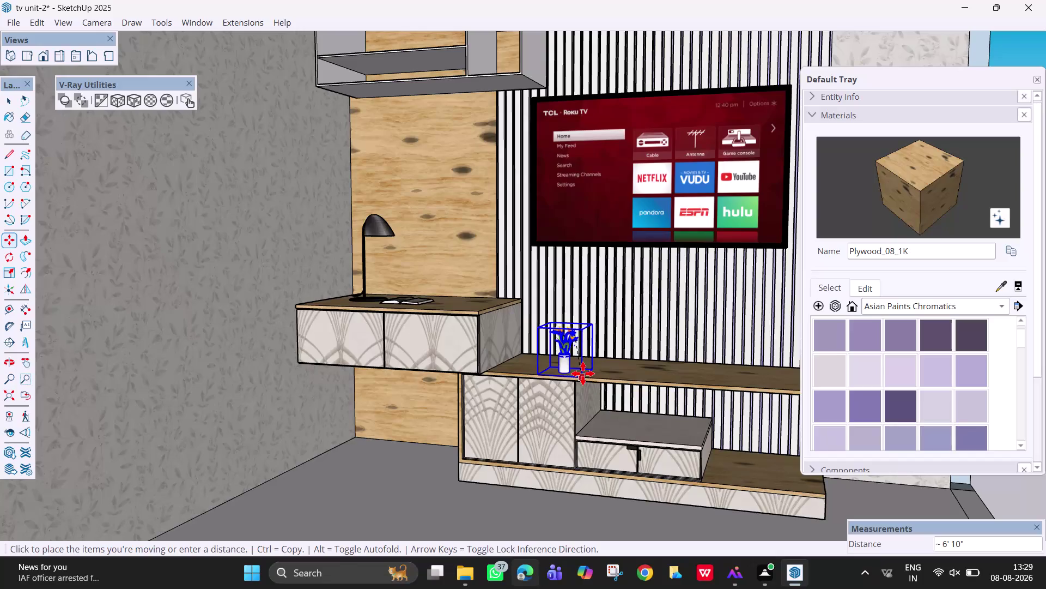
Set the flower vase down on the TV unit shelf.
click(583, 374)
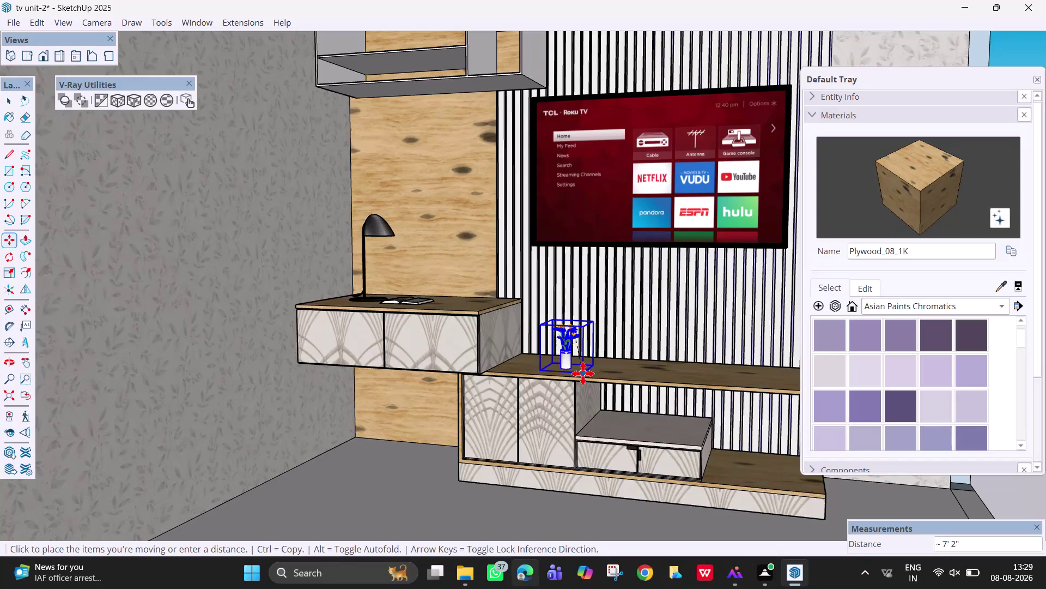
scroll(up, 3)
key(Escape)
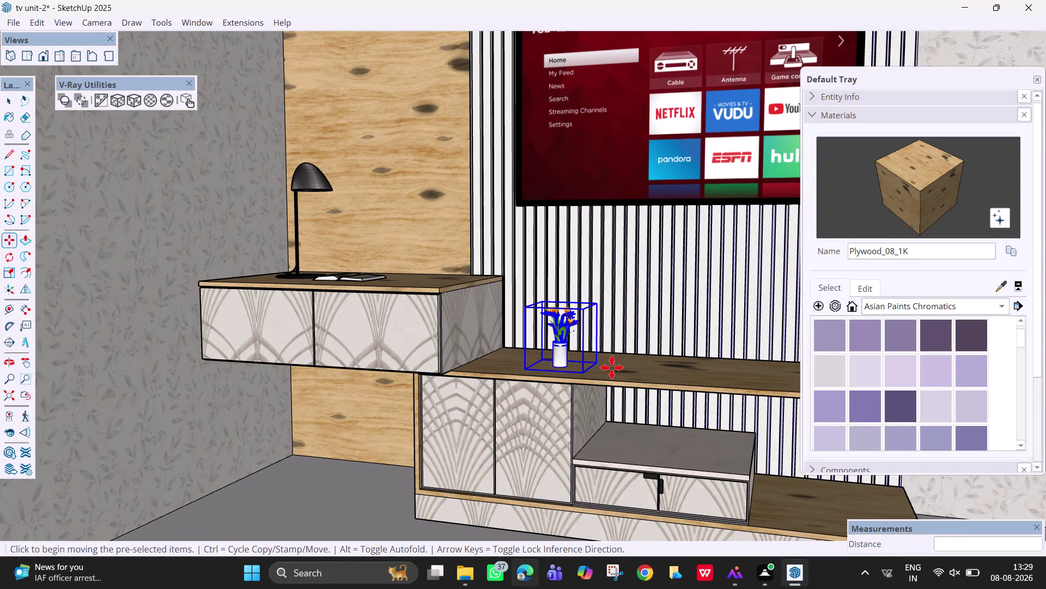
key(space)
Scale the vase up uniformly by a factor of 1.67 from a corner grip.
click(563, 347)
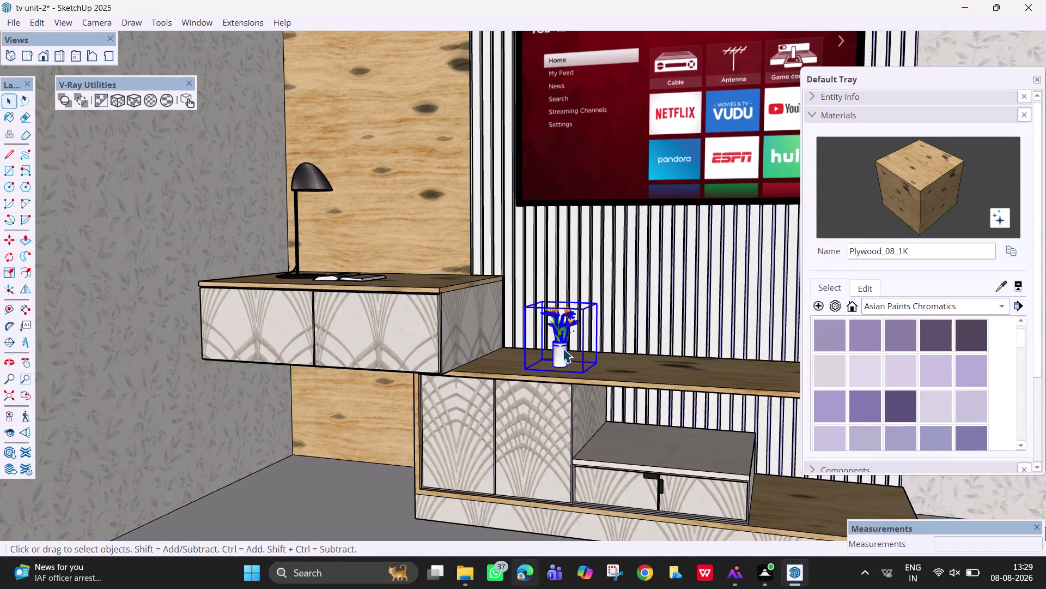
key(s)
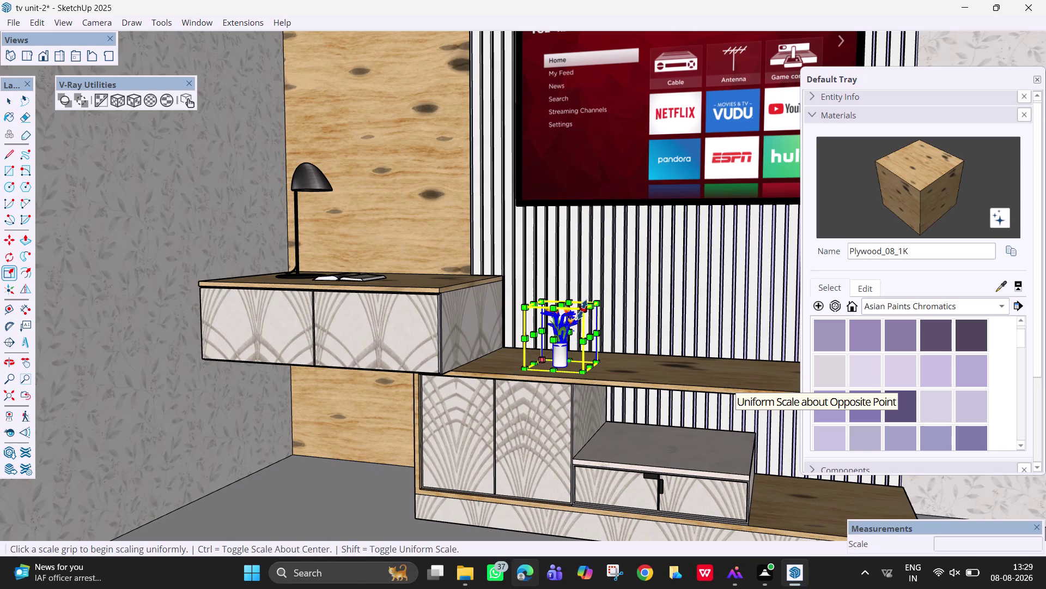
click(583, 310)
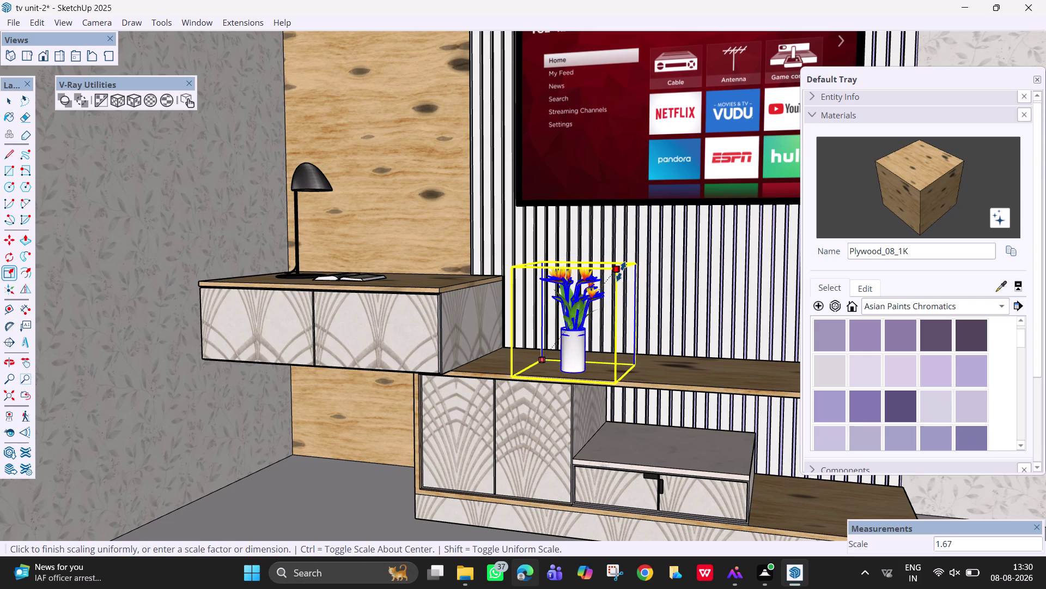
click(621, 272)
key(Escape)
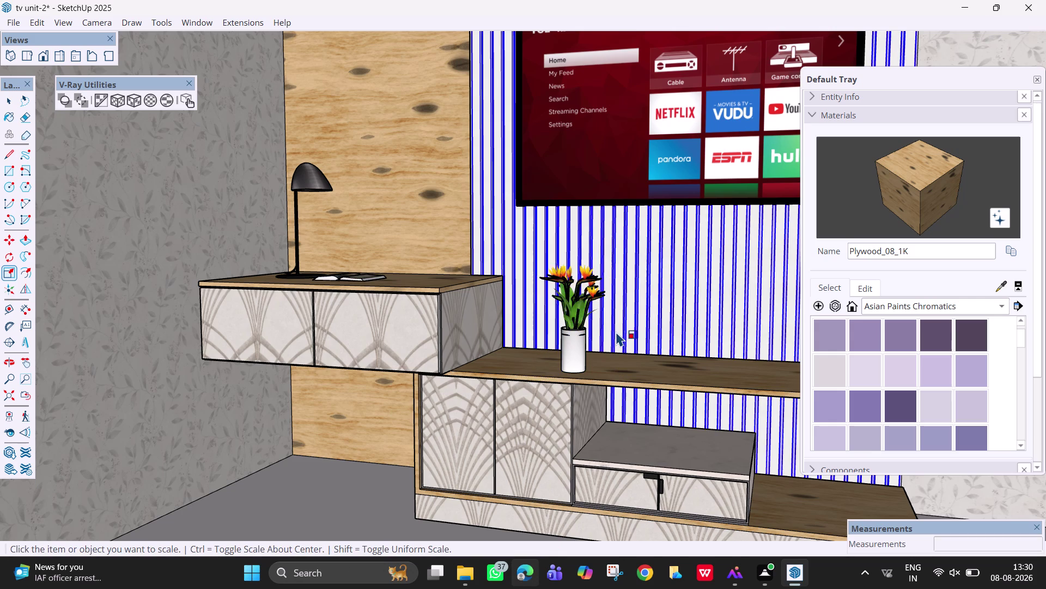
key(space)
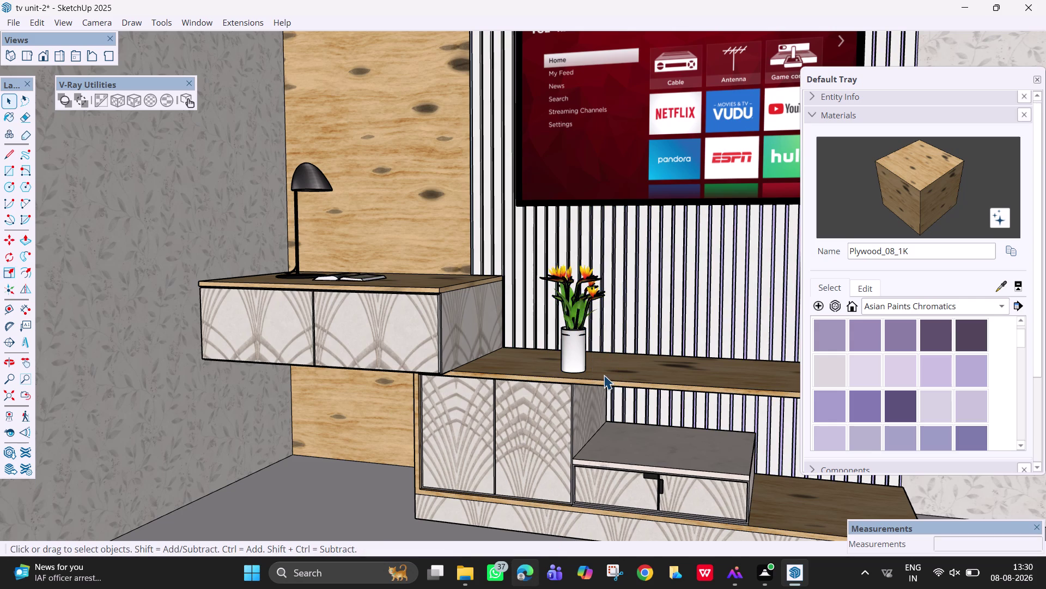
scroll(down, 3)
scroll(down, 3)
middle_drag(606, 357, 658, 352)
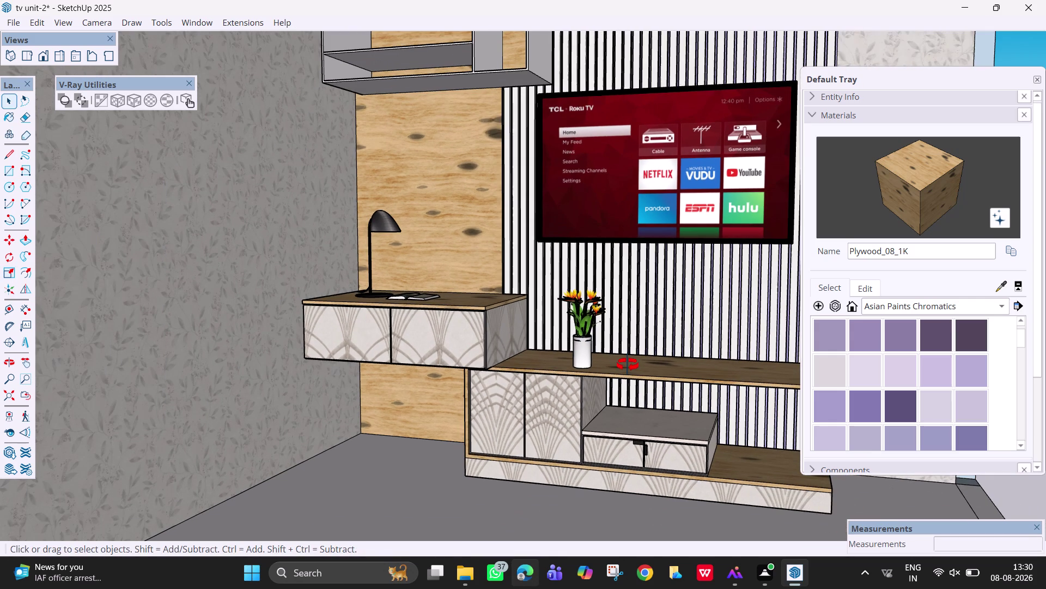
Move the vase about 8 inches along the shelf toward the side cabinet.
middle_drag(658, 352, 671, 353)
scroll(up, 3)
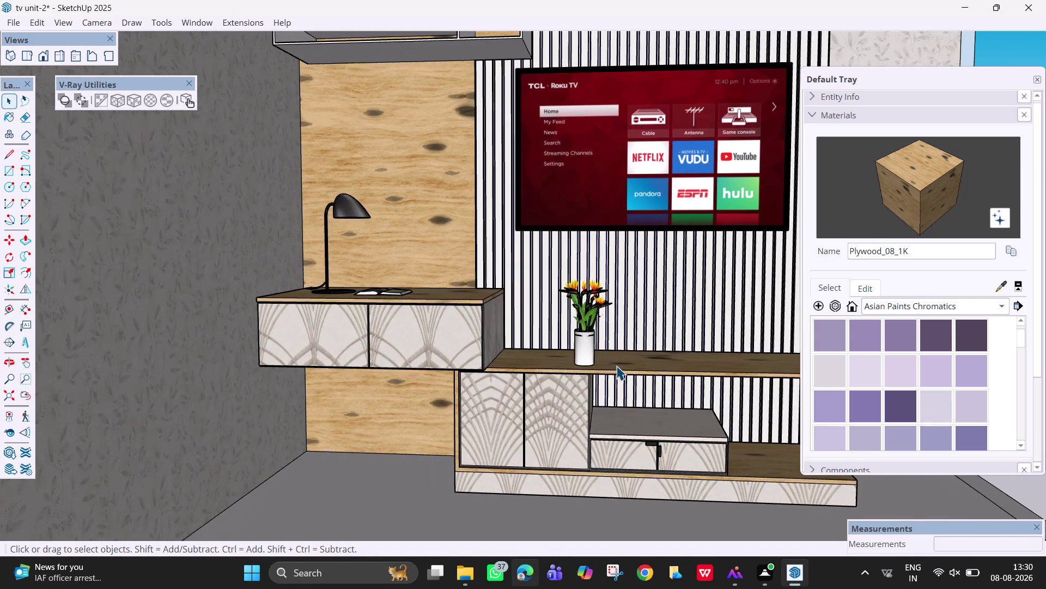
click(586, 341)
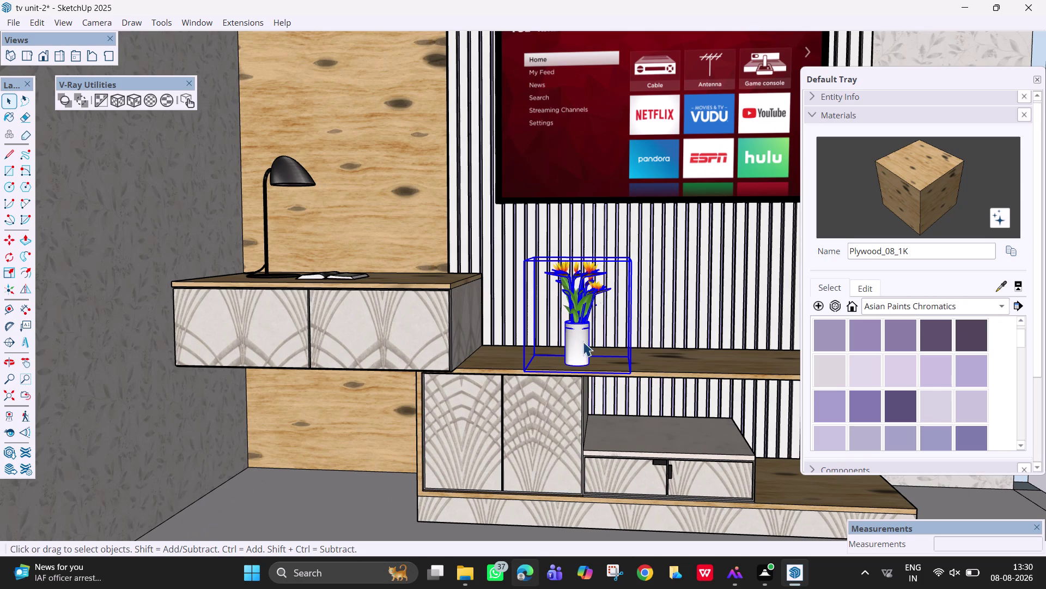
key(m)
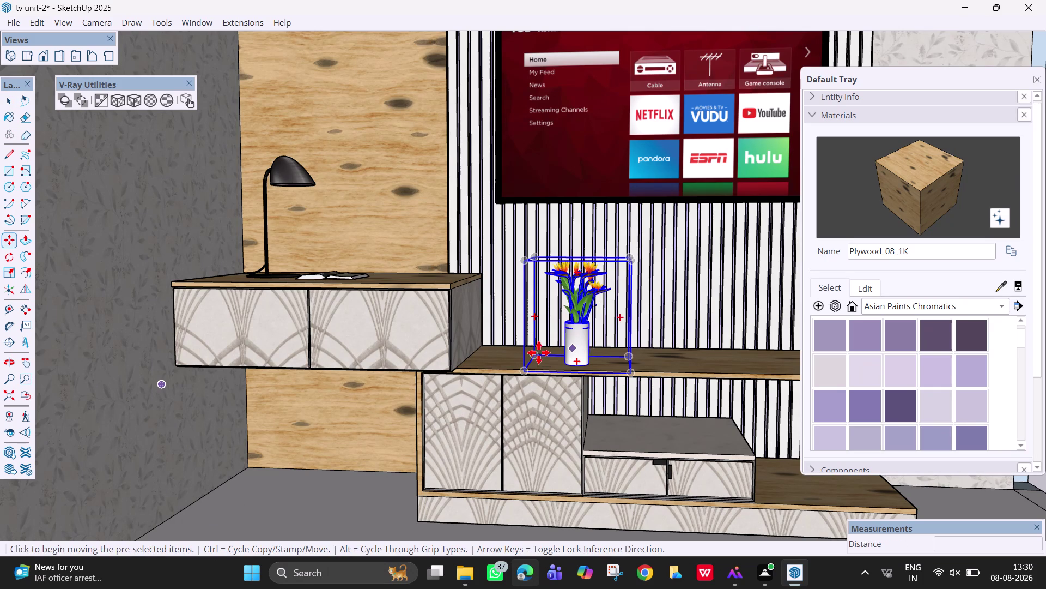
click(539, 352)
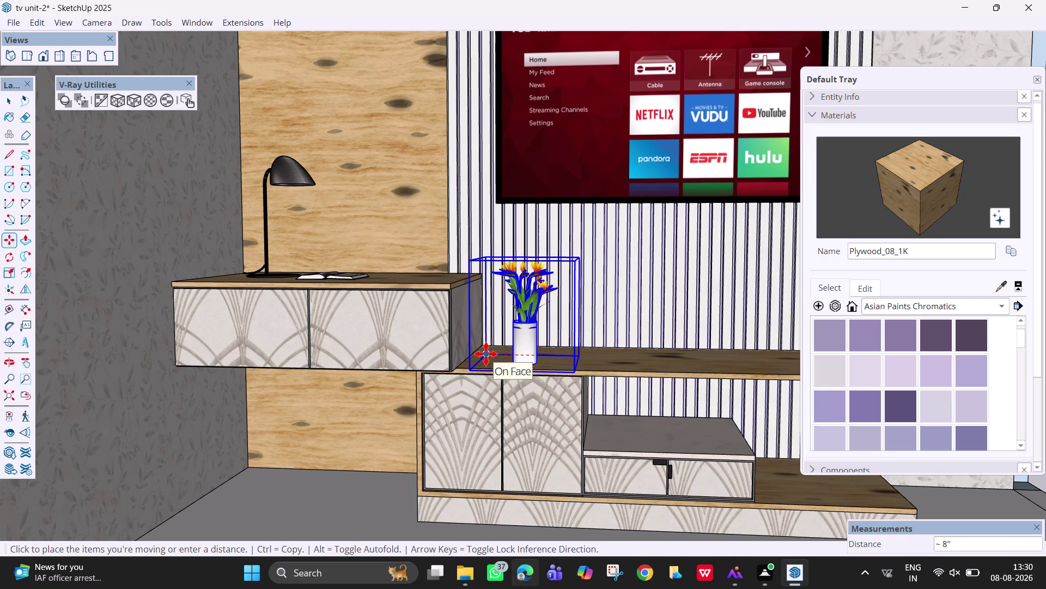
click(487, 350)
key(Escape)
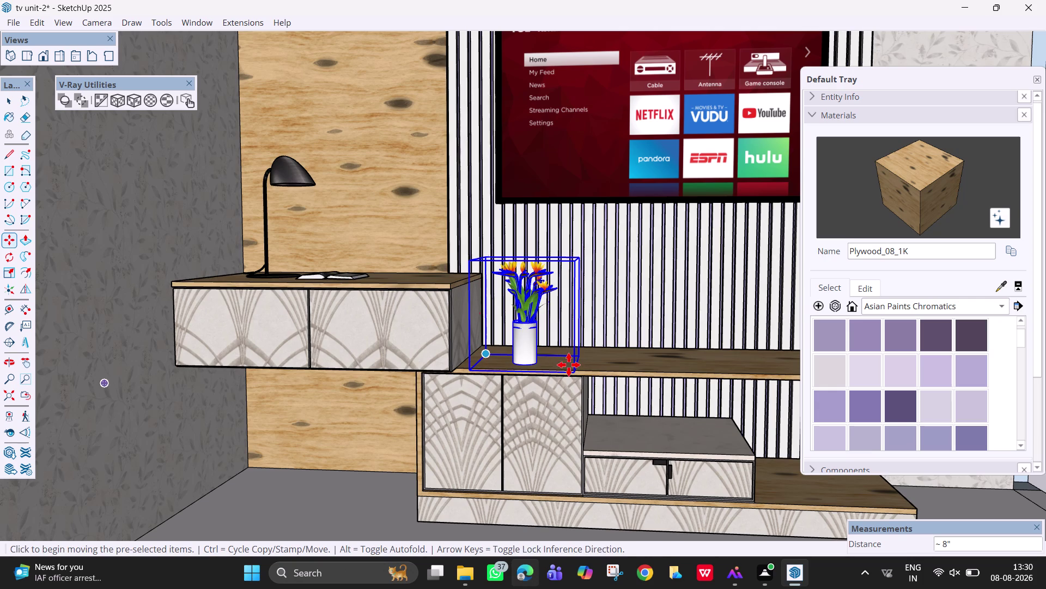
key(space)
Orbit around the TV unit to review the vase's new position.
scroll(down, 3)
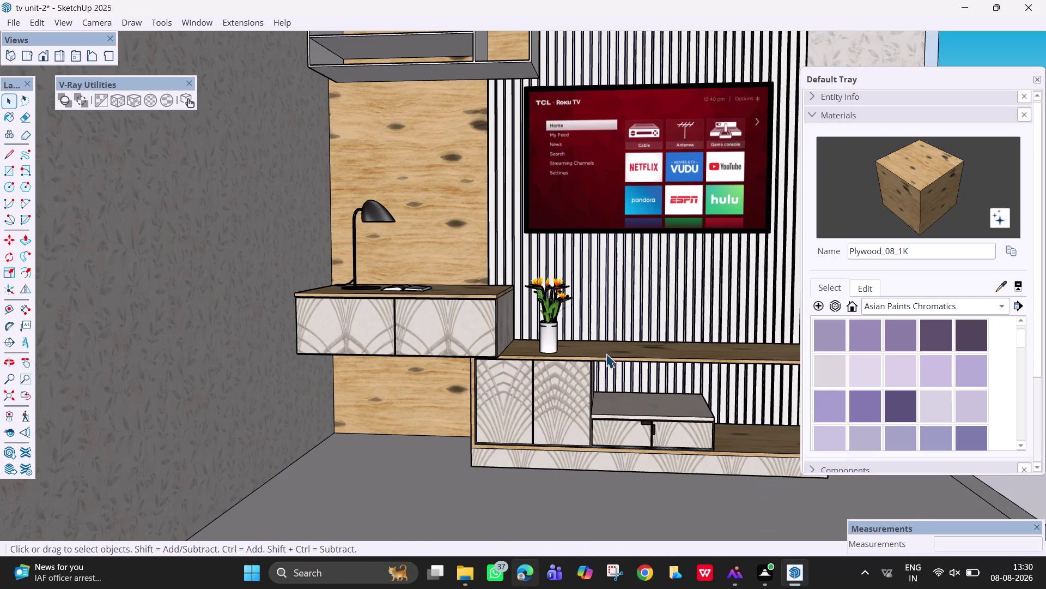
middle_drag(603, 353, 566, 326)
scroll(down, 3)
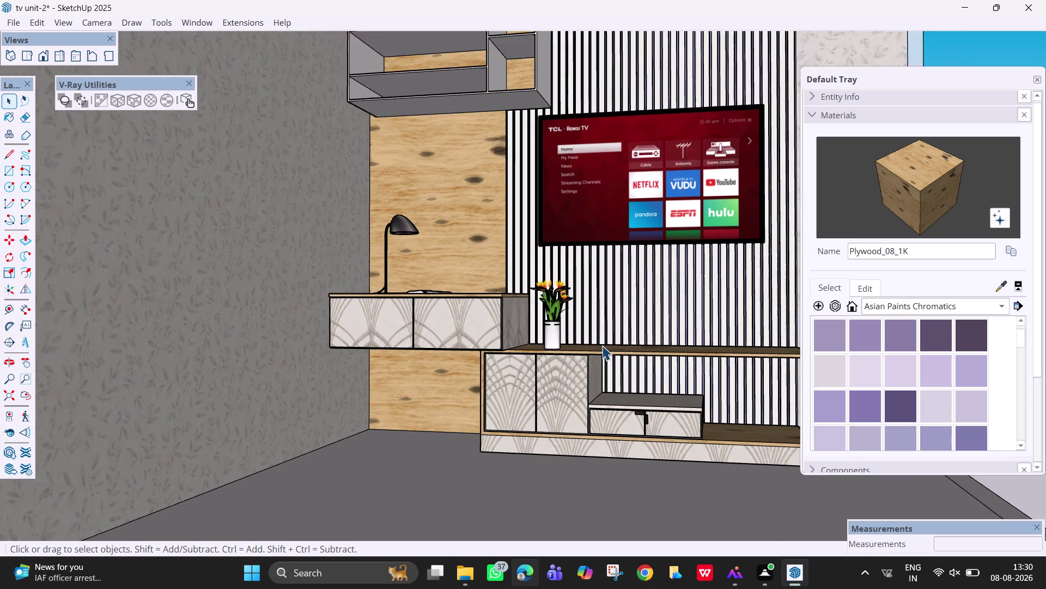
click(1035, 79)
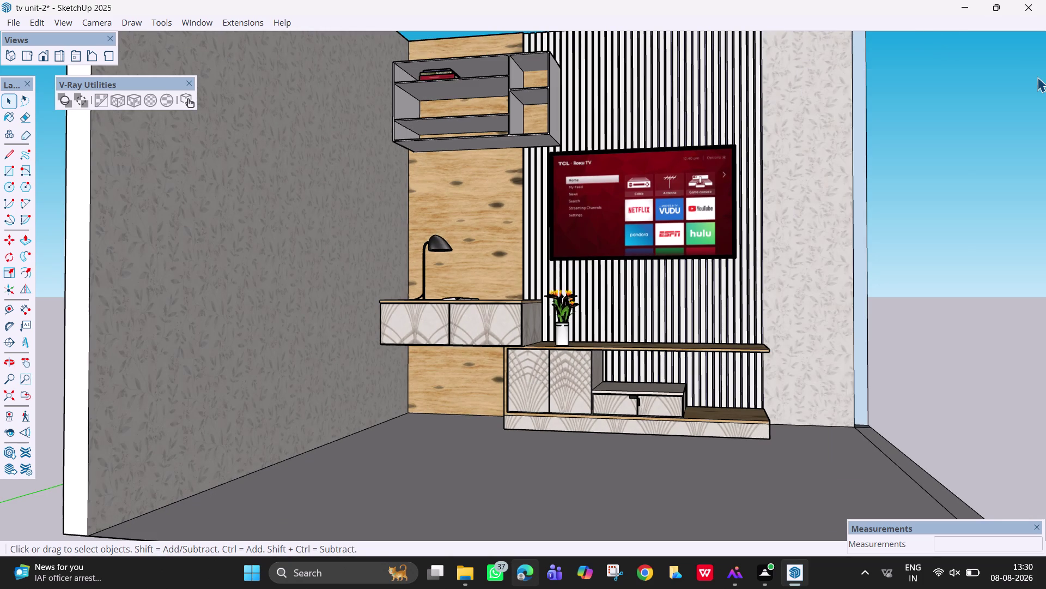
scroll(up, 3)
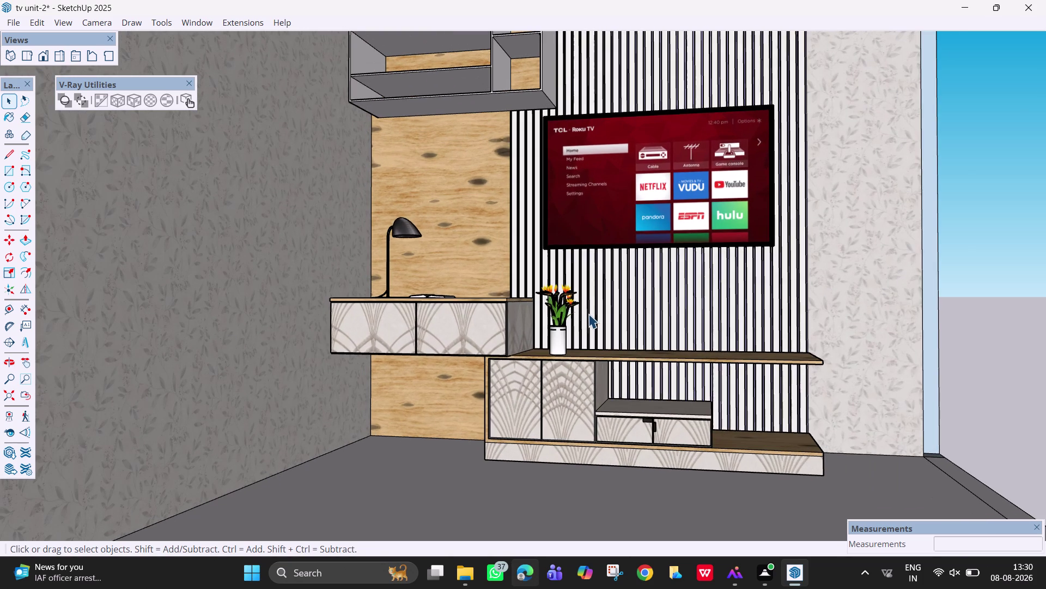
scroll(down, 3)
middle_drag(589, 313, 621, 332)
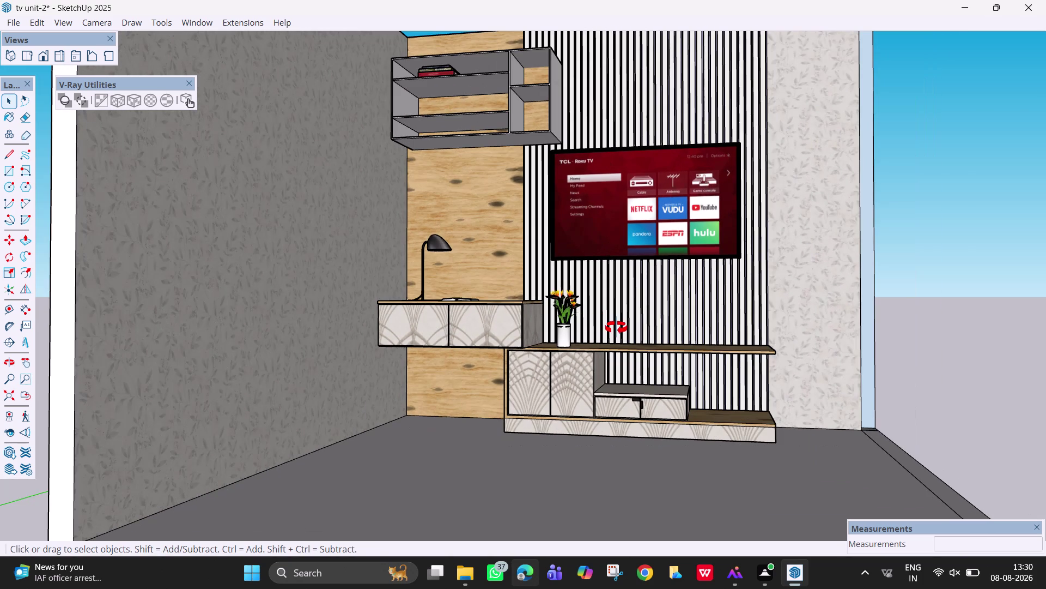
middle_drag(621, 331, 615, 367)
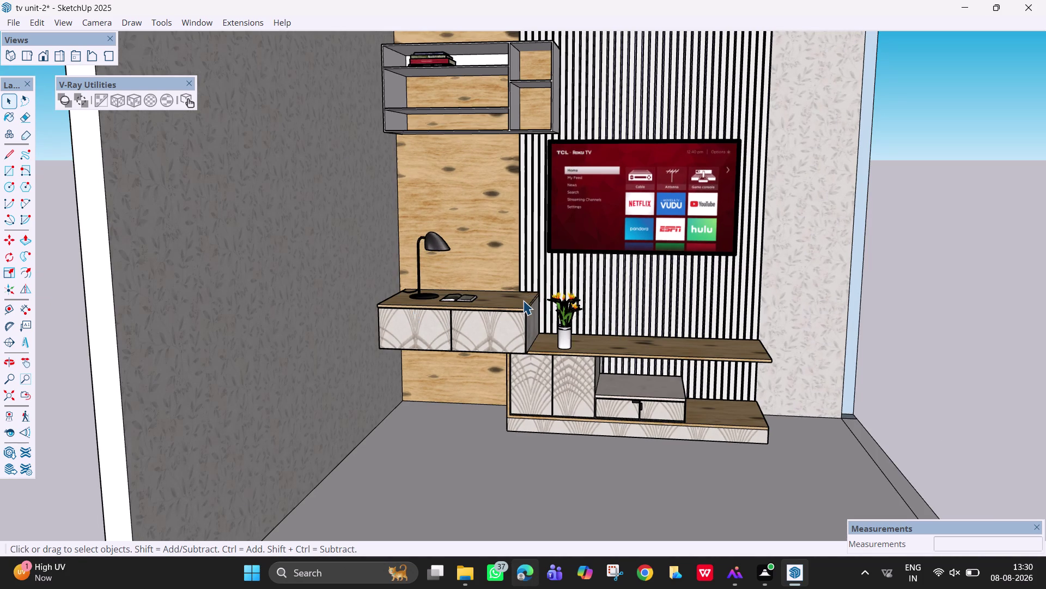
scroll(up, 3)
Scale up the open book on the side cabinet uniformly, about 1.47 times.
click(443, 293)
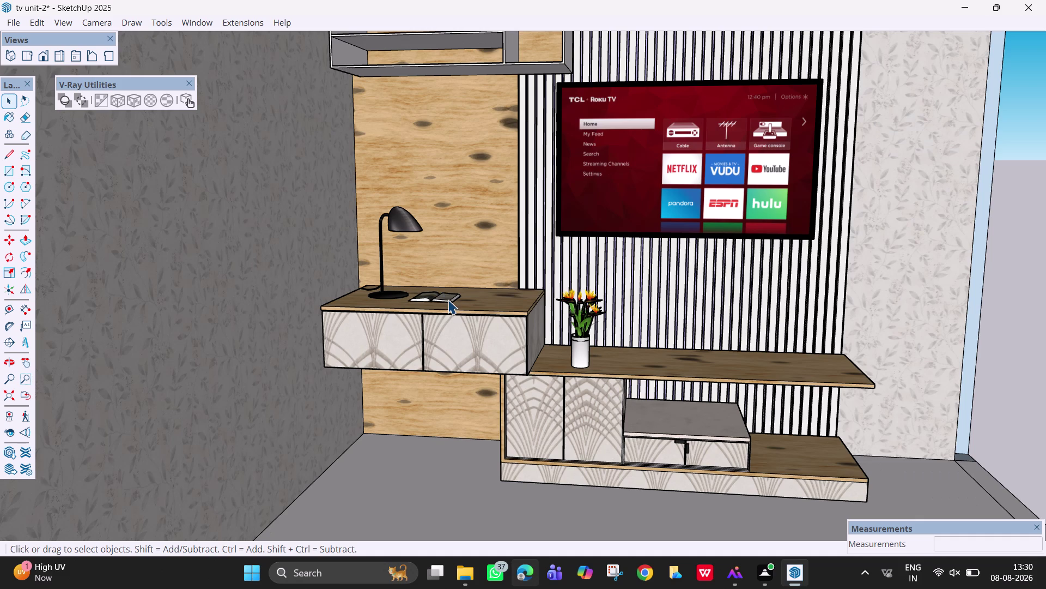
click(448, 298)
key(s)
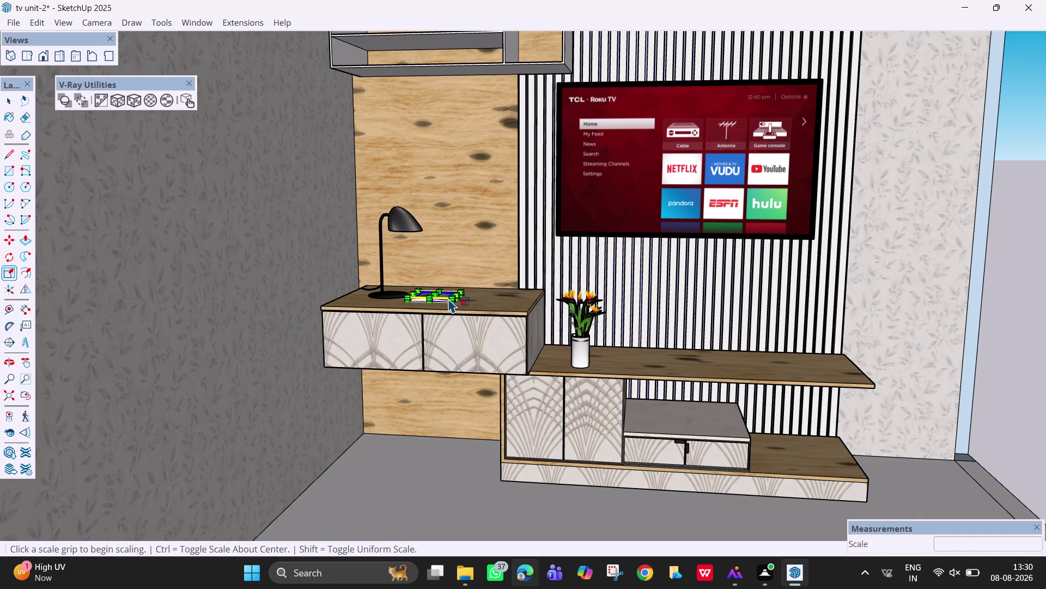
scroll(up, 3)
scroll(up, 3)
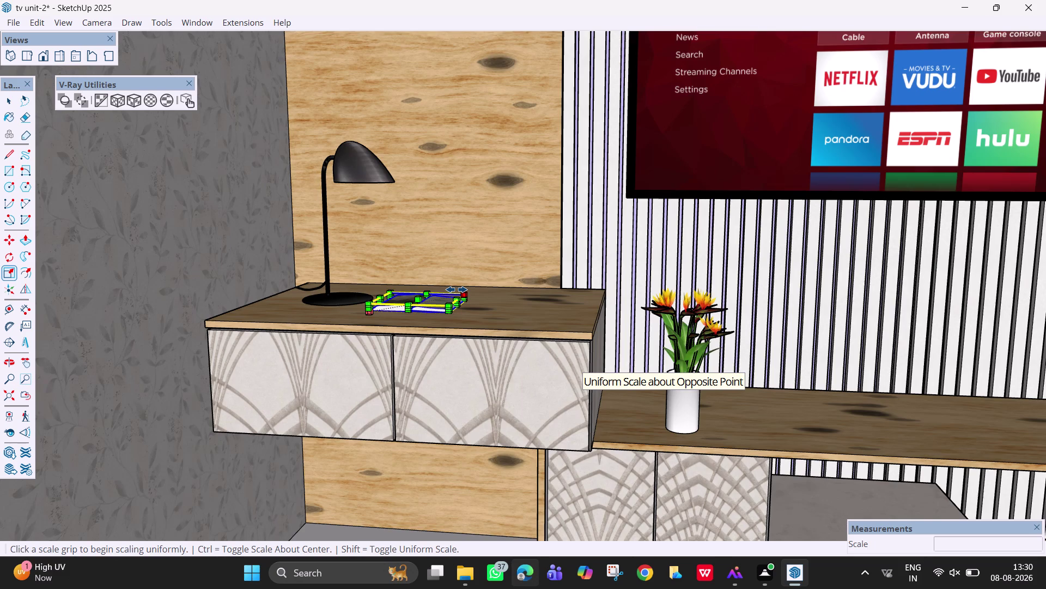
click(466, 296)
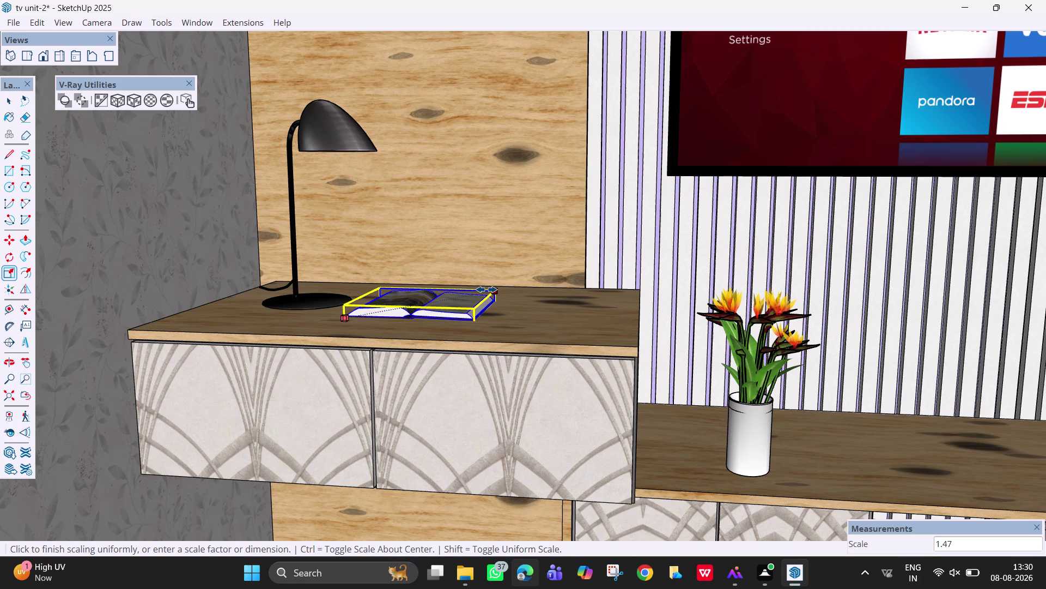
click(489, 290)
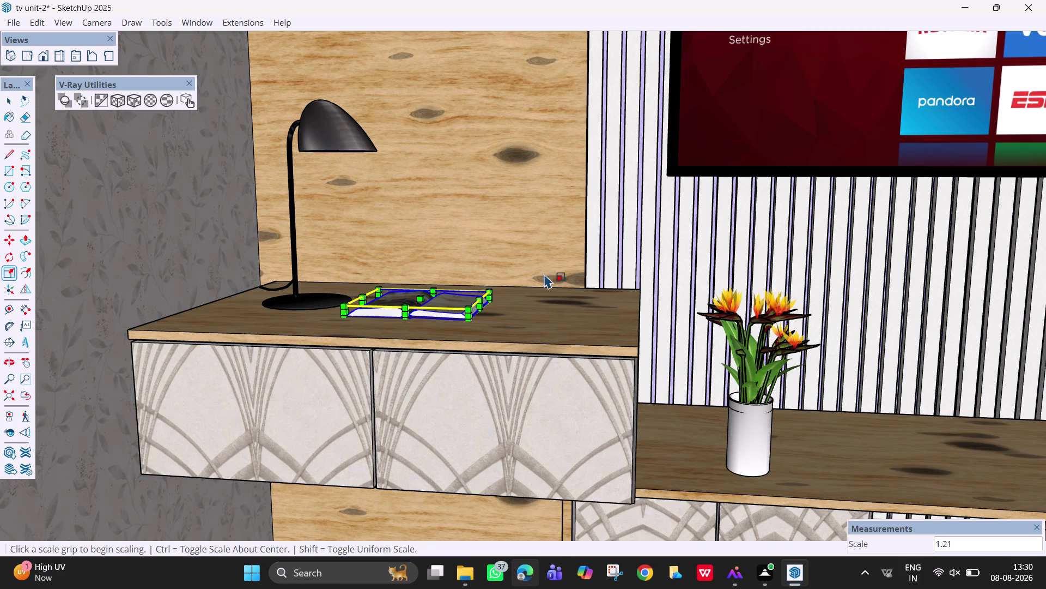
key(space)
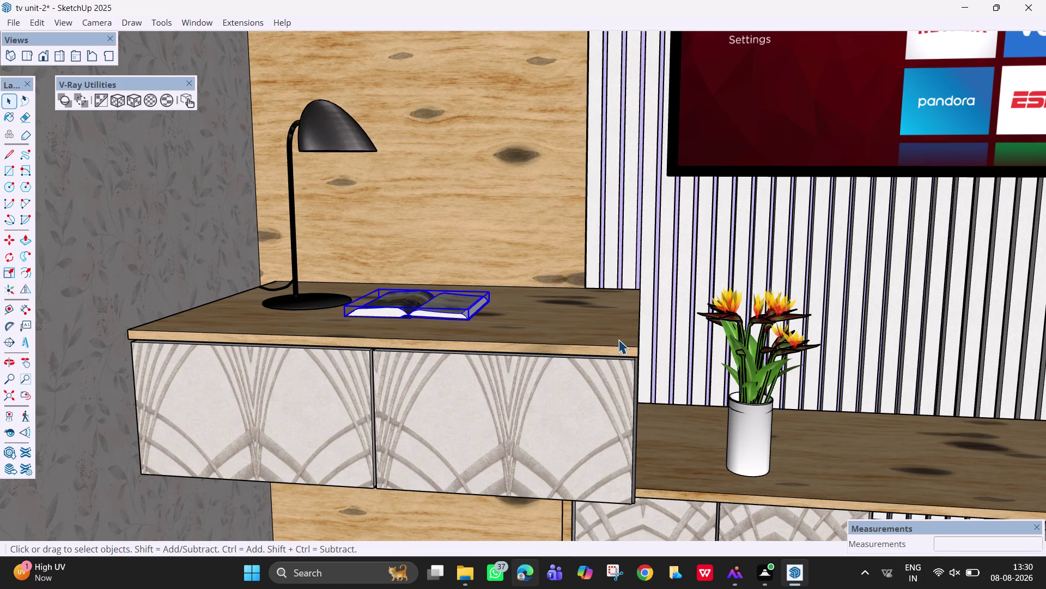
key(Escape)
click(604, 329)
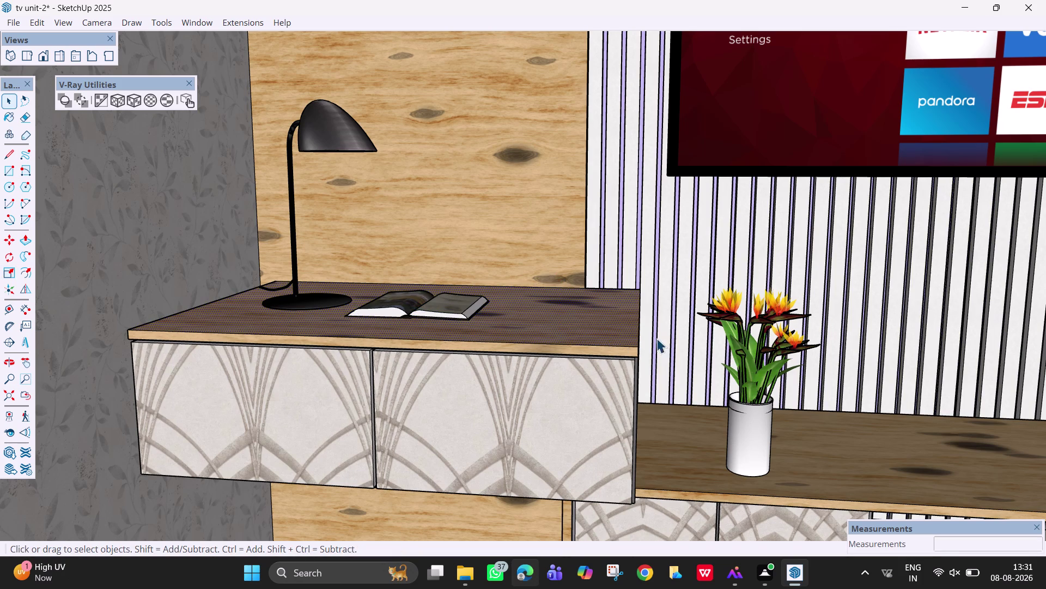
Pan across the TV unit and open the Extensions menu.
scroll(down, 3)
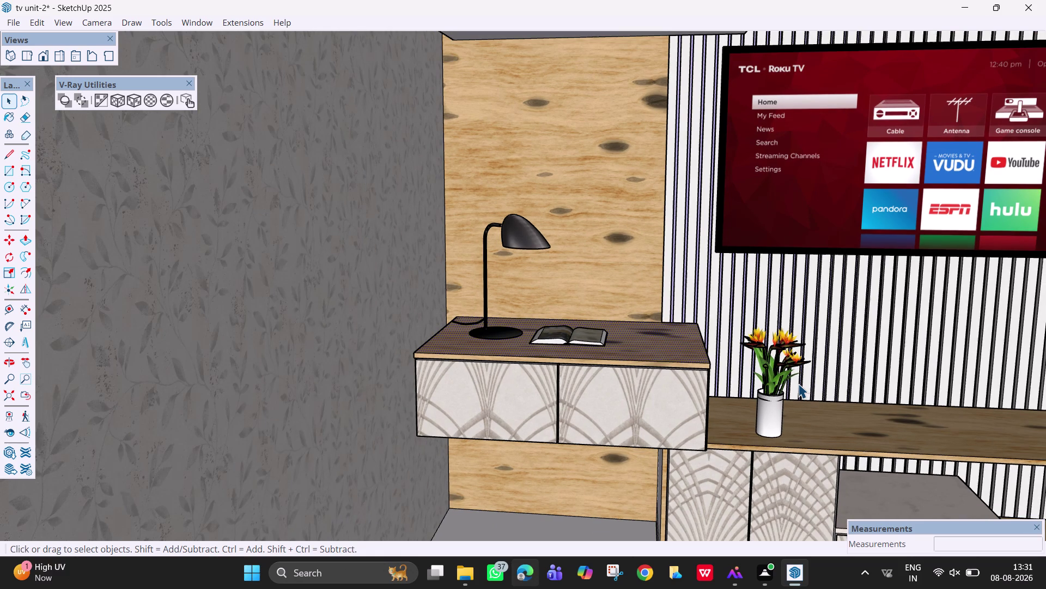
key(h)
drag(881, 377, 647, 291)
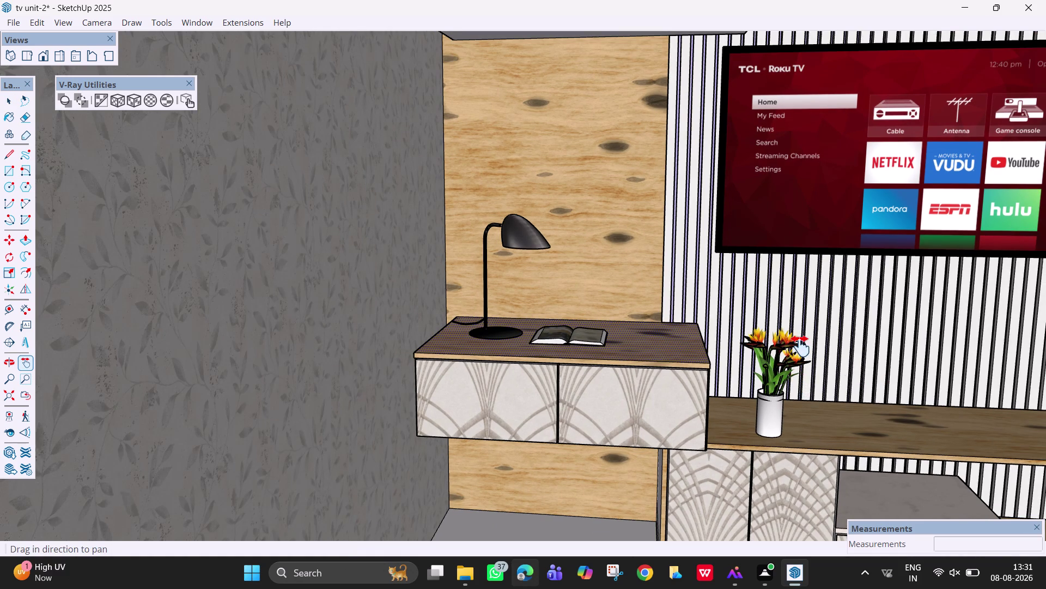
drag(647, 291, 568, 280)
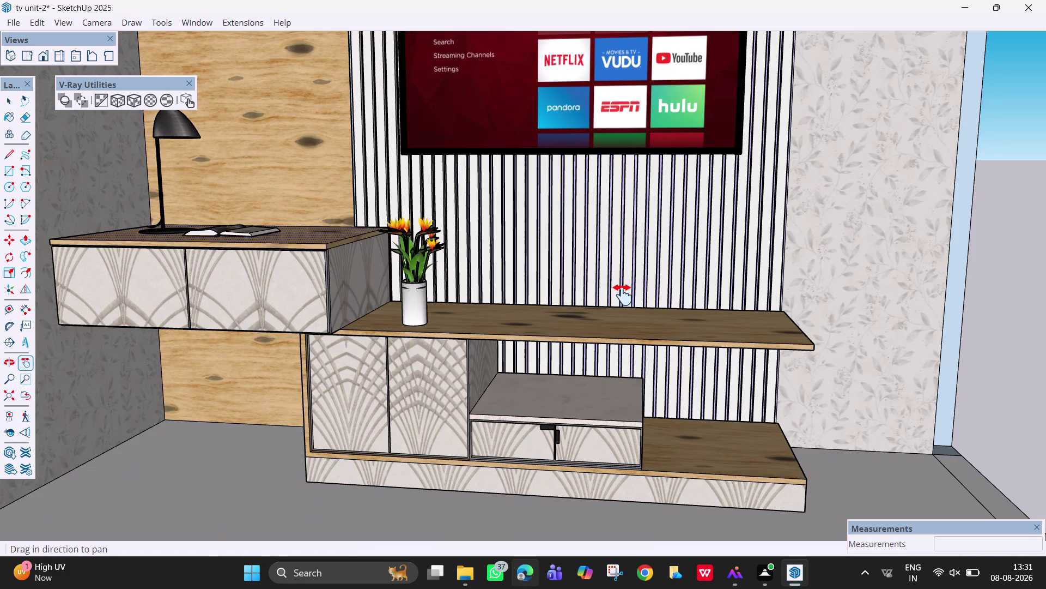
key(space)
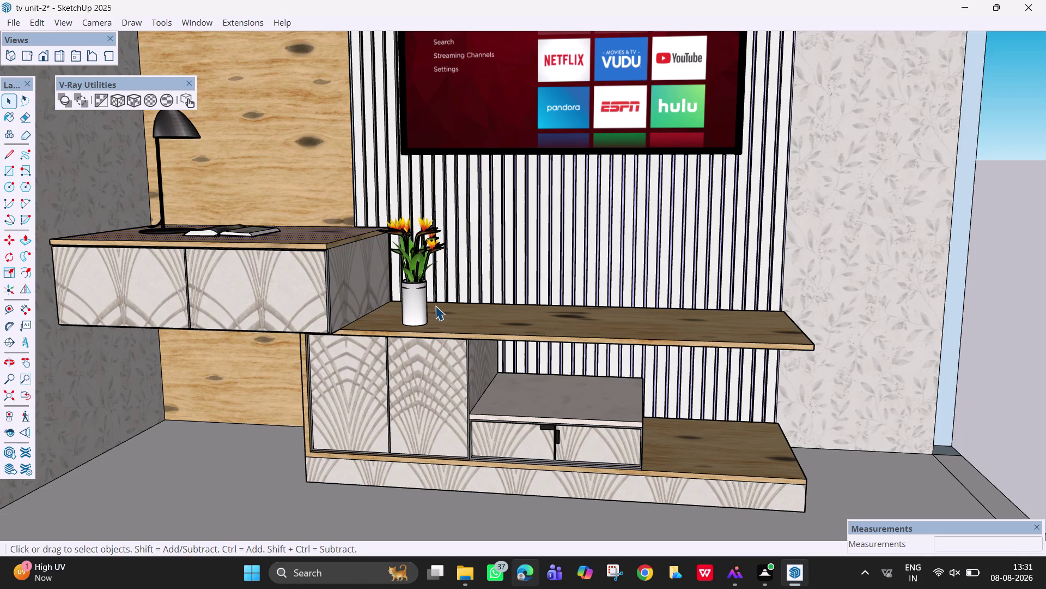
click(251, 22)
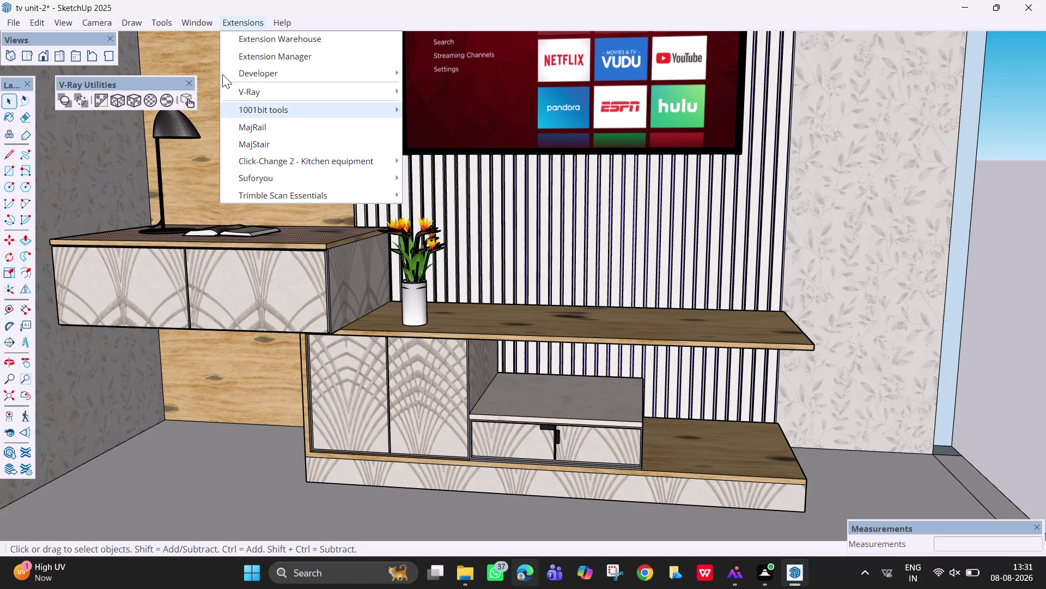
Close the Extensions menu and open 3D Warehouse from the Window menu.
click(206, 22)
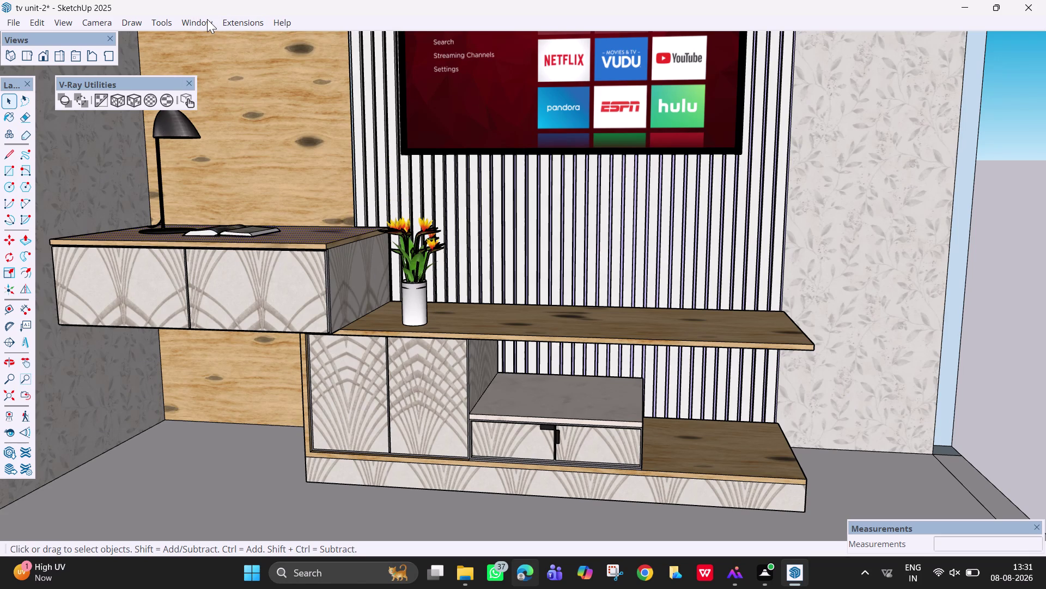
click(207, 19)
click(232, 130)
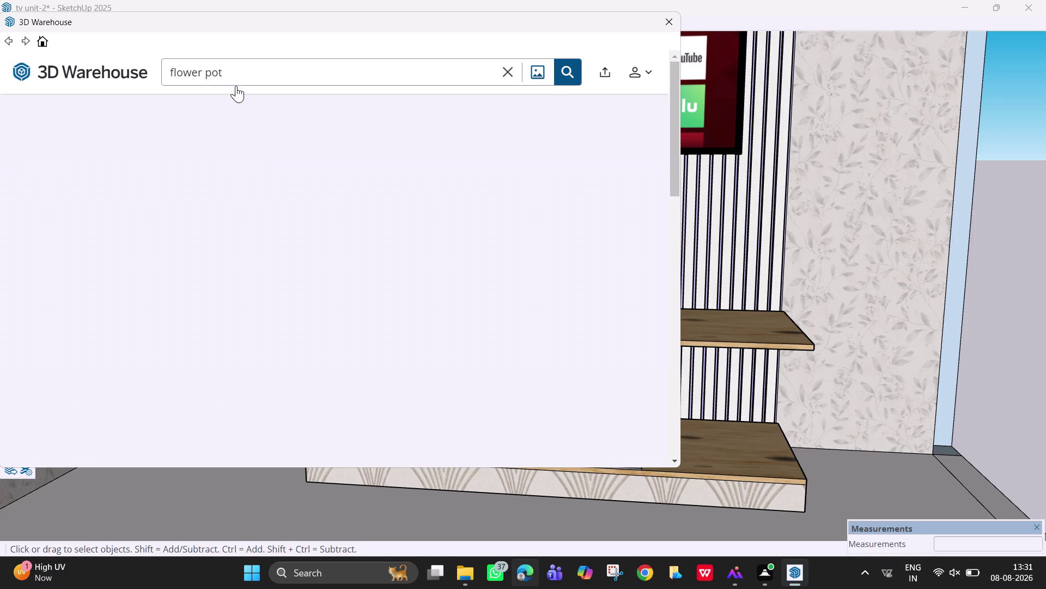
Clear the 'flower pot' search term and enter 'dish'.
click(513, 73)
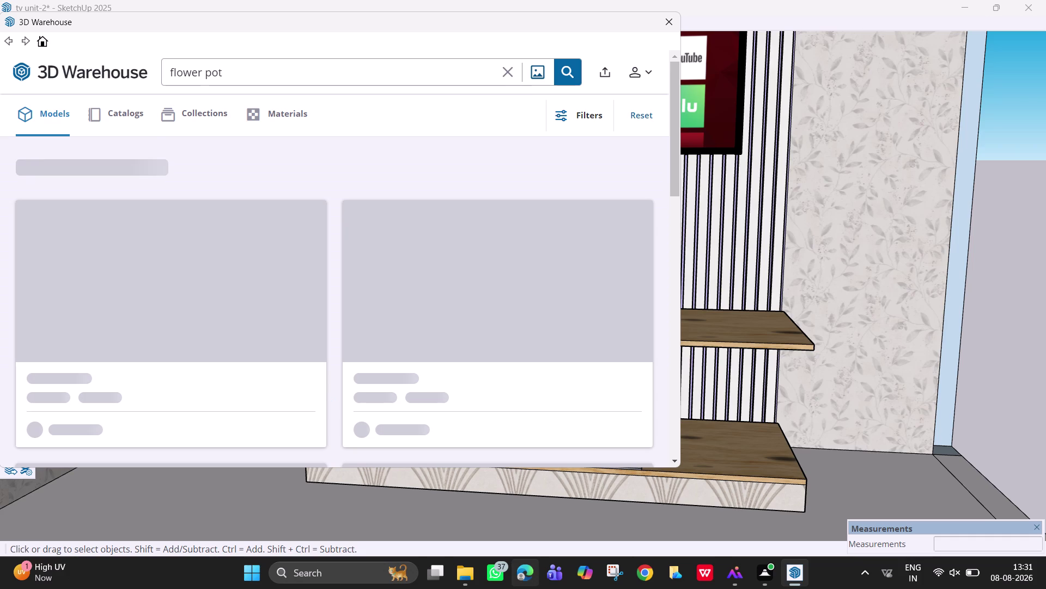
click(442, 73)
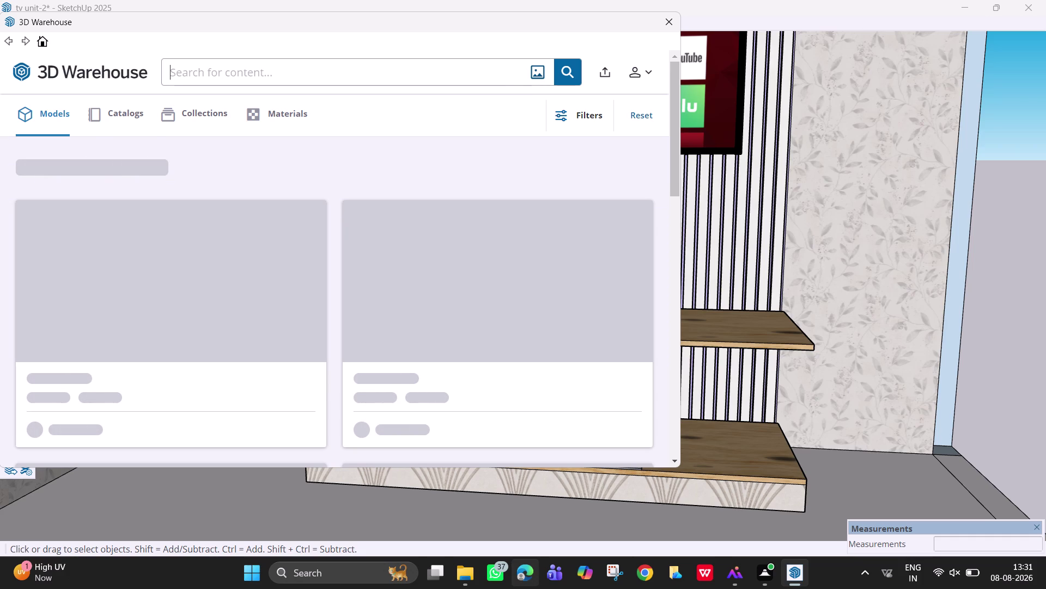
text(dish)
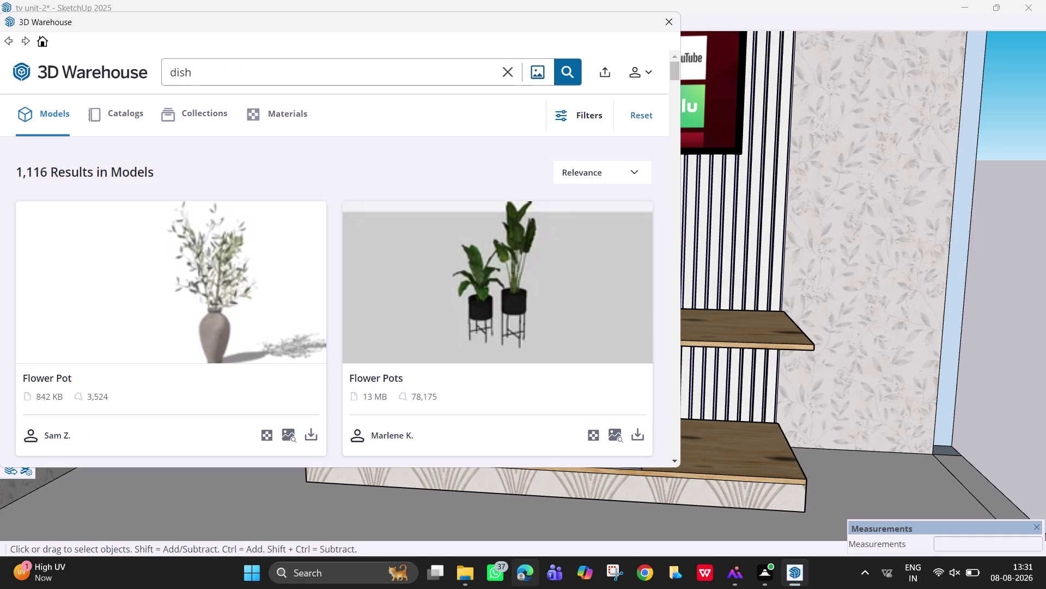
Change the search to 'tv dish box' and run it.
key(BackSpace)
key(BackSpace)
key(BackSpace)
key(BackSpace)
key(BackSpace)
text(tv)
key(space)
text(dish)
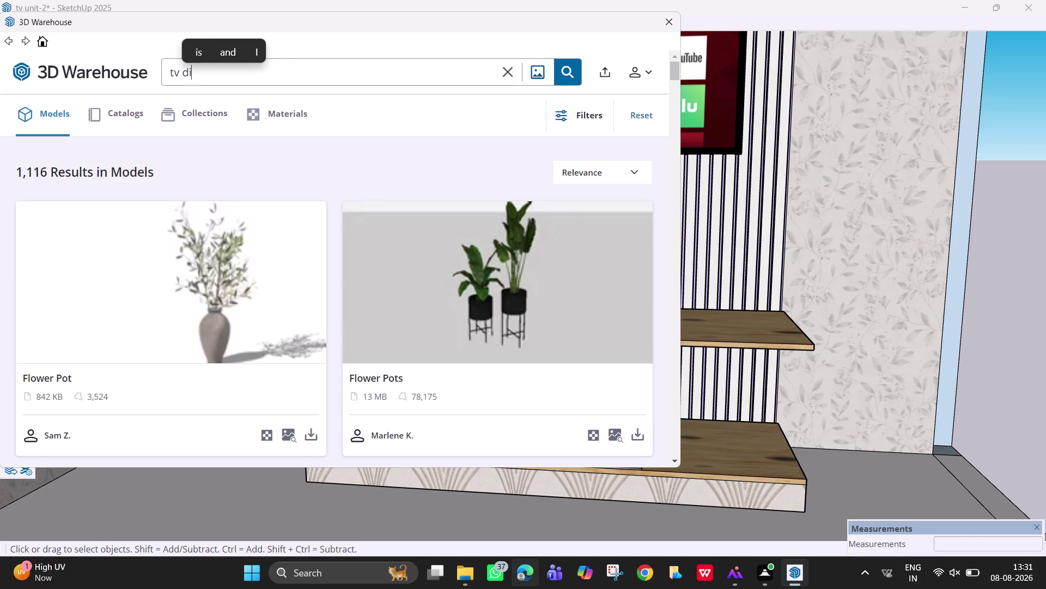
key(space)
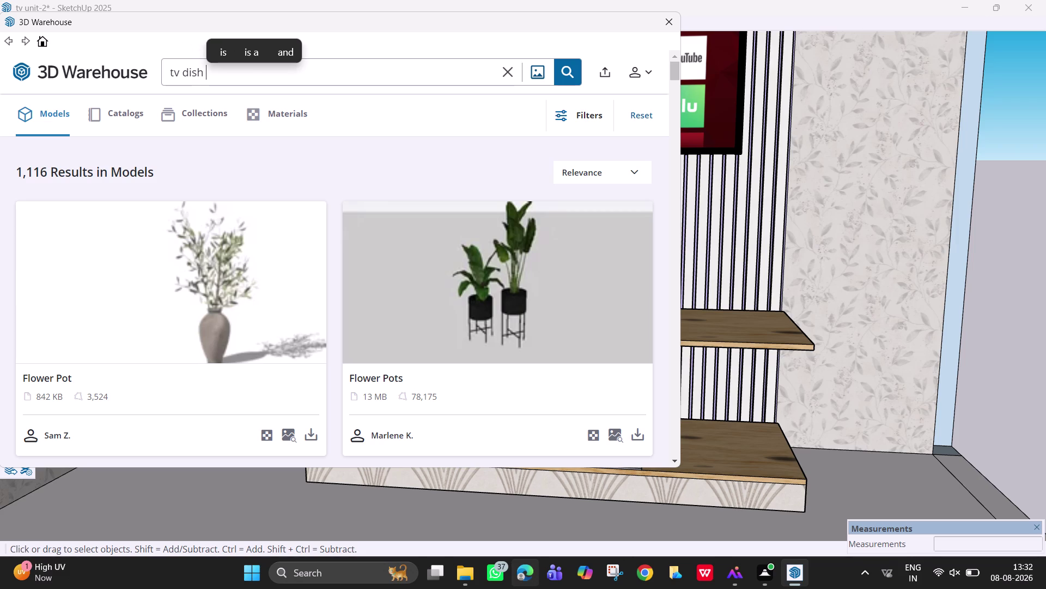
text(box)
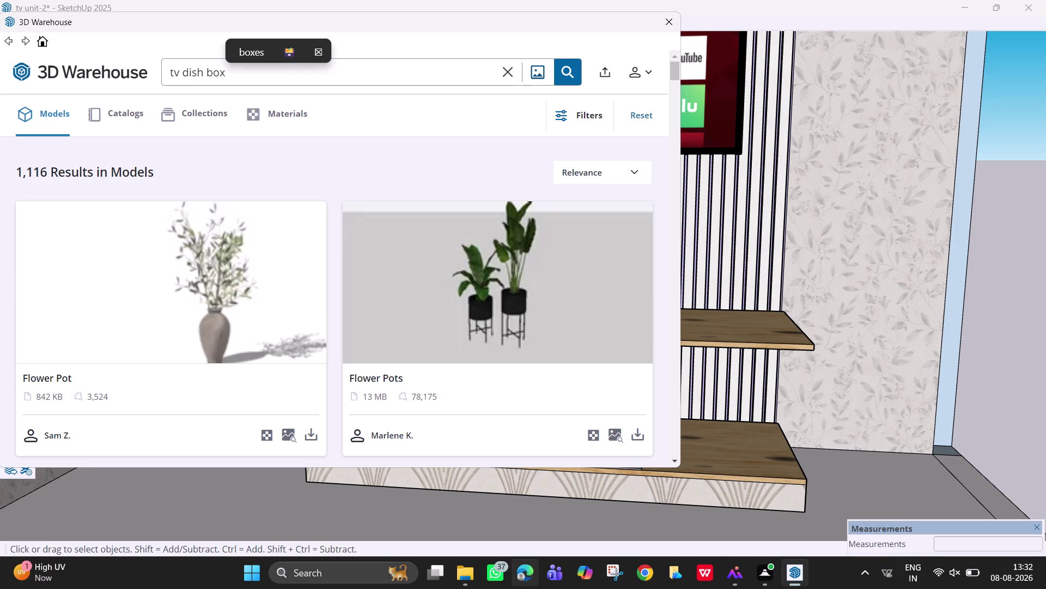
key(Return)
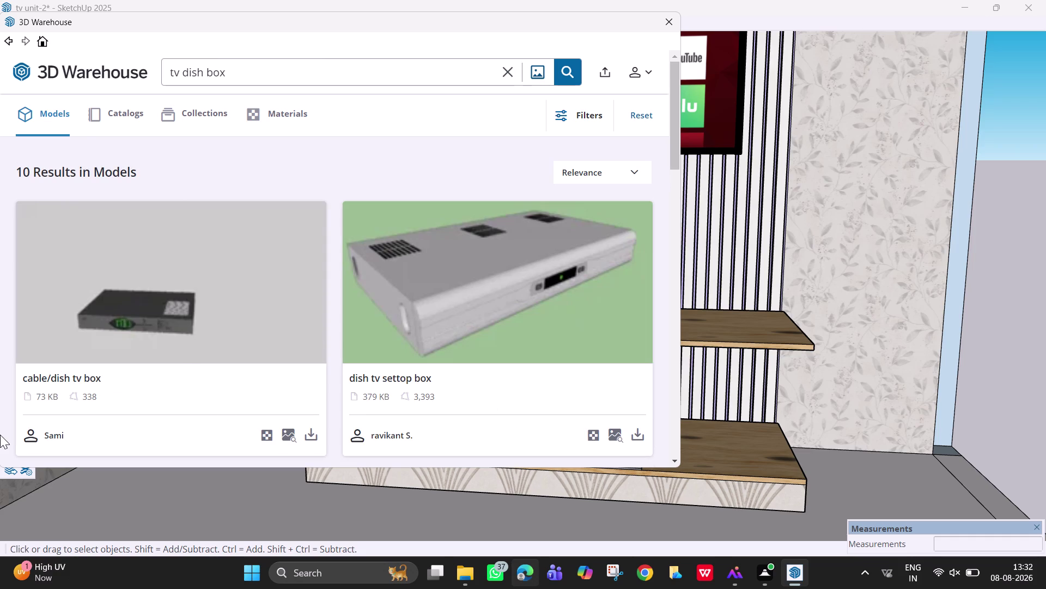
Download a set-top box result and load it directly into the model.
scroll(down, 3)
scroll(down, 3)
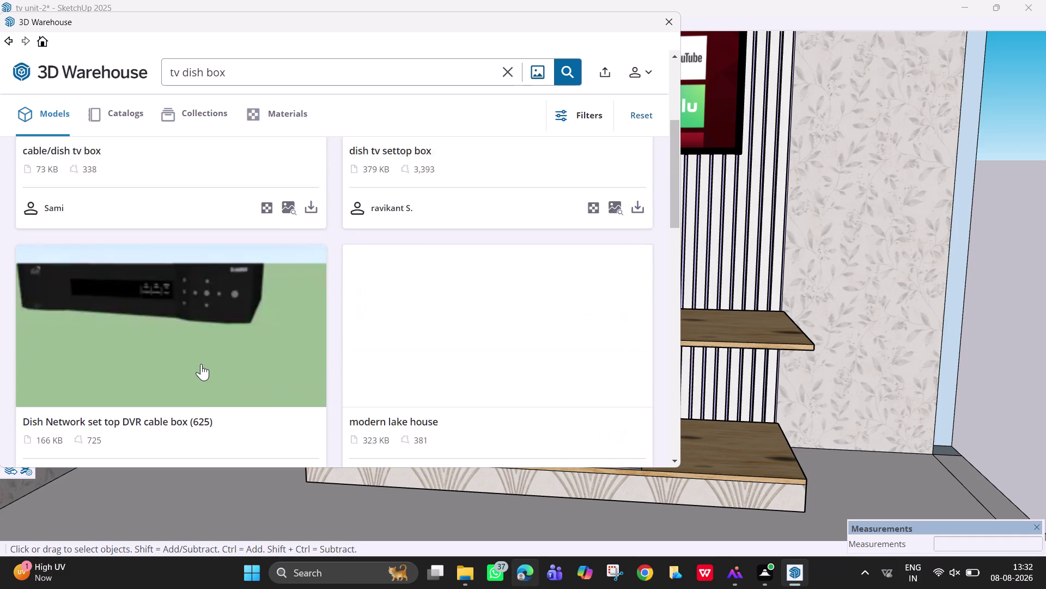
scroll(up, 3)
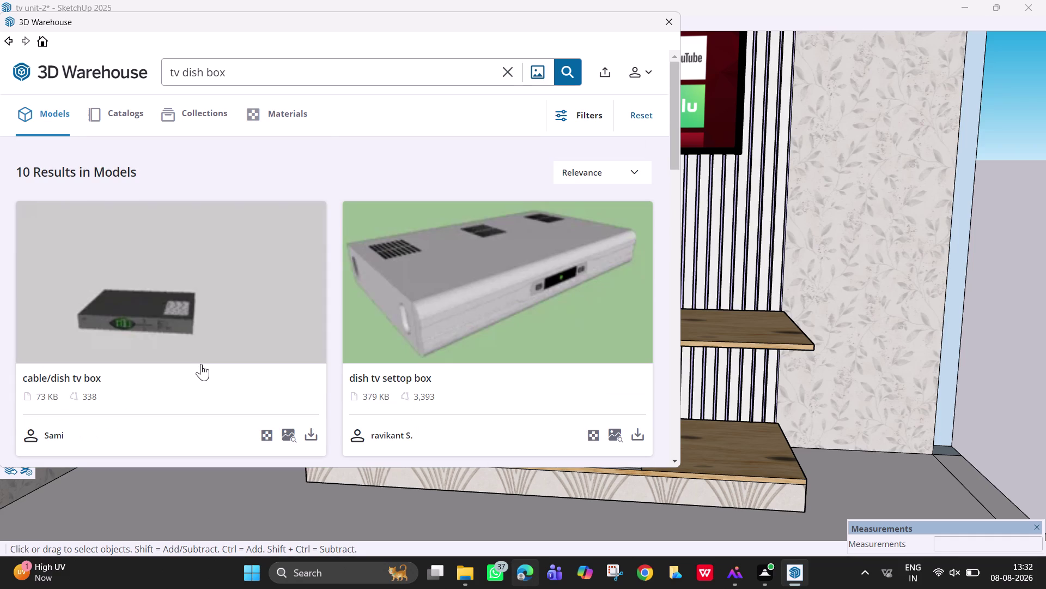
click(310, 441)
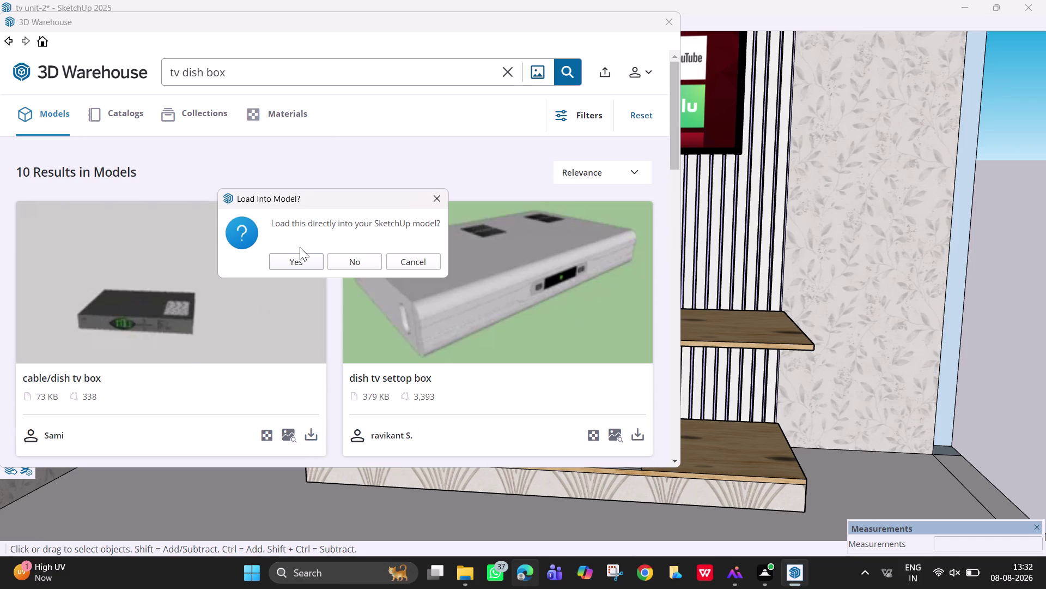
click(303, 256)
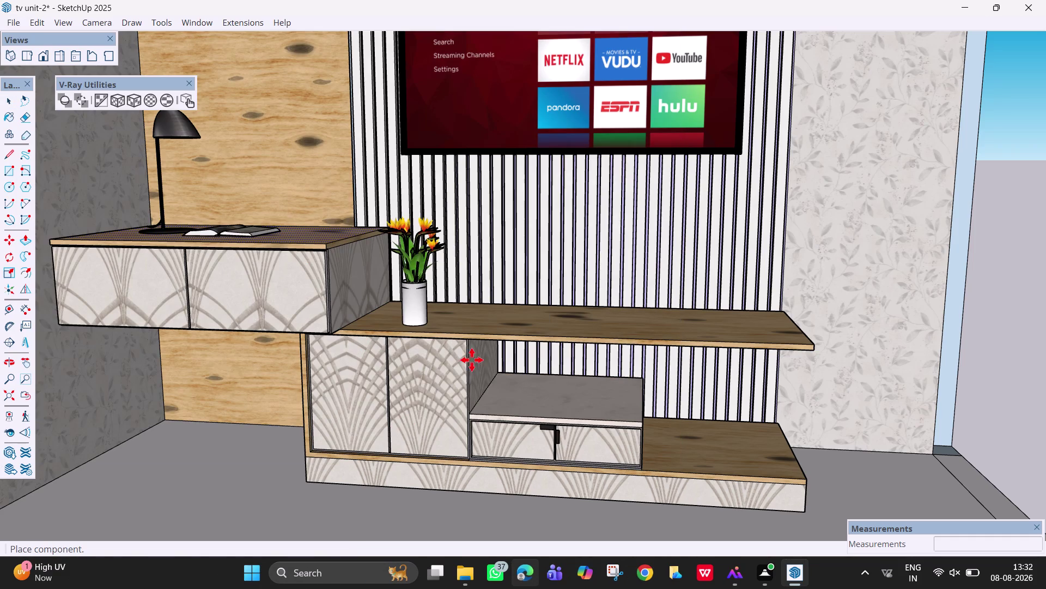
Zoom out and drop the set-top box just outside the room to its right.
scroll(down, 3)
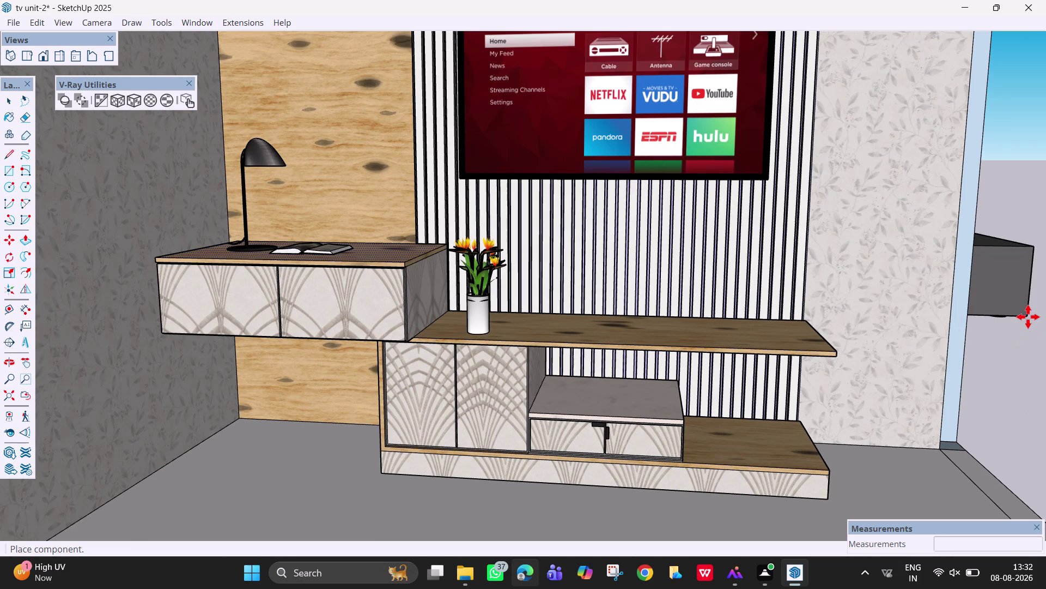
scroll(down, 3)
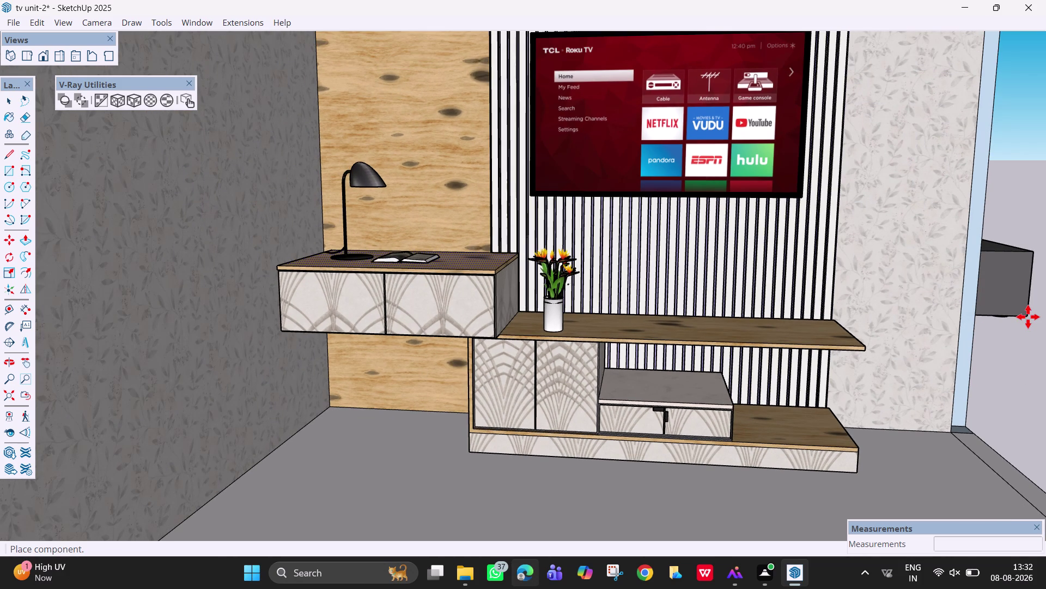
click(1028, 316)
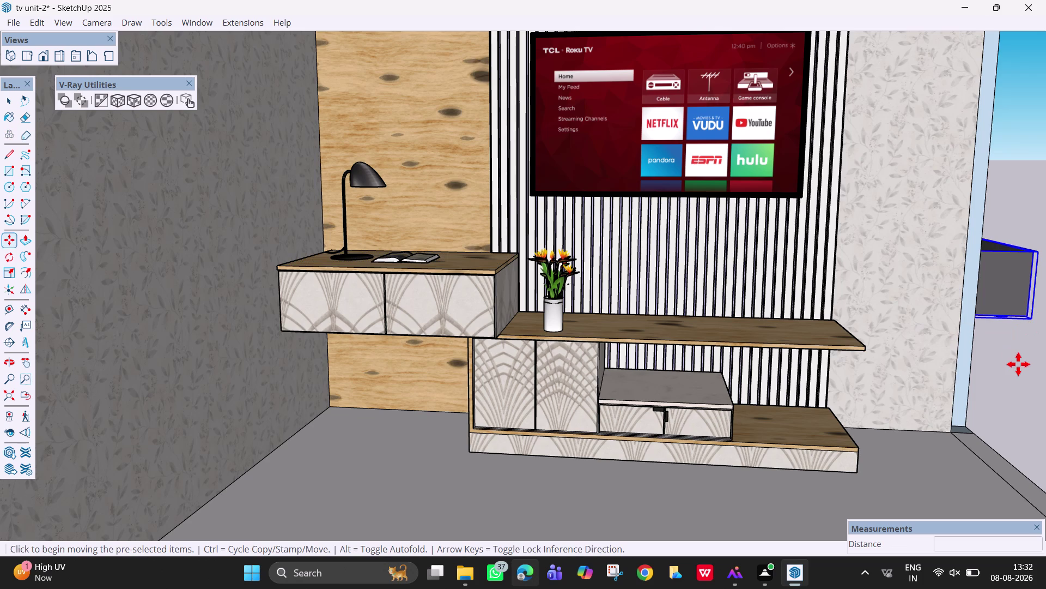
Pan and zoom toward the placed set-top box, clearing its selection.
key(space)
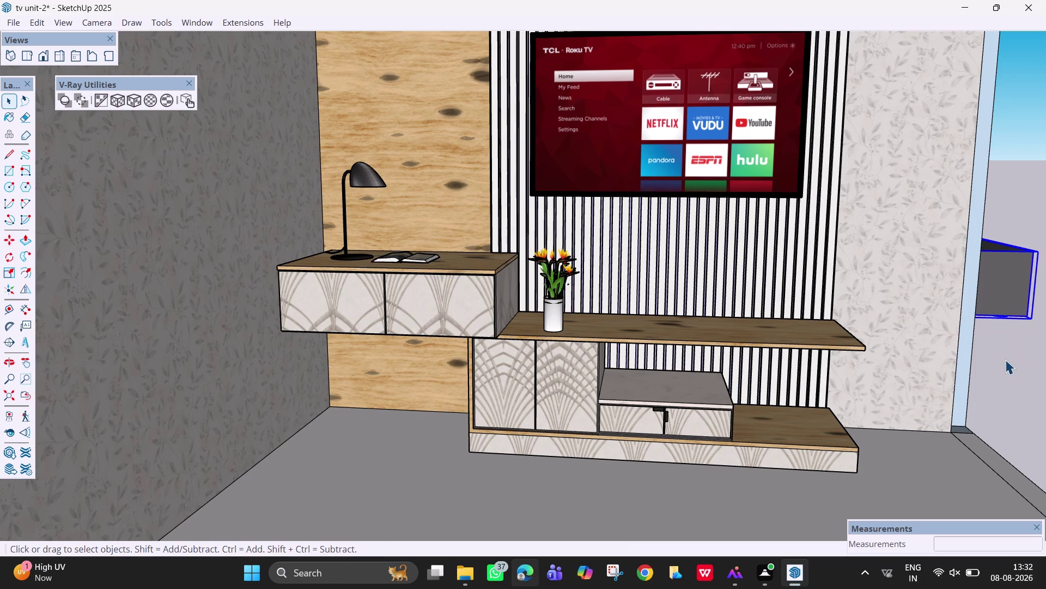
key(h)
drag(1000, 359, 738, 363)
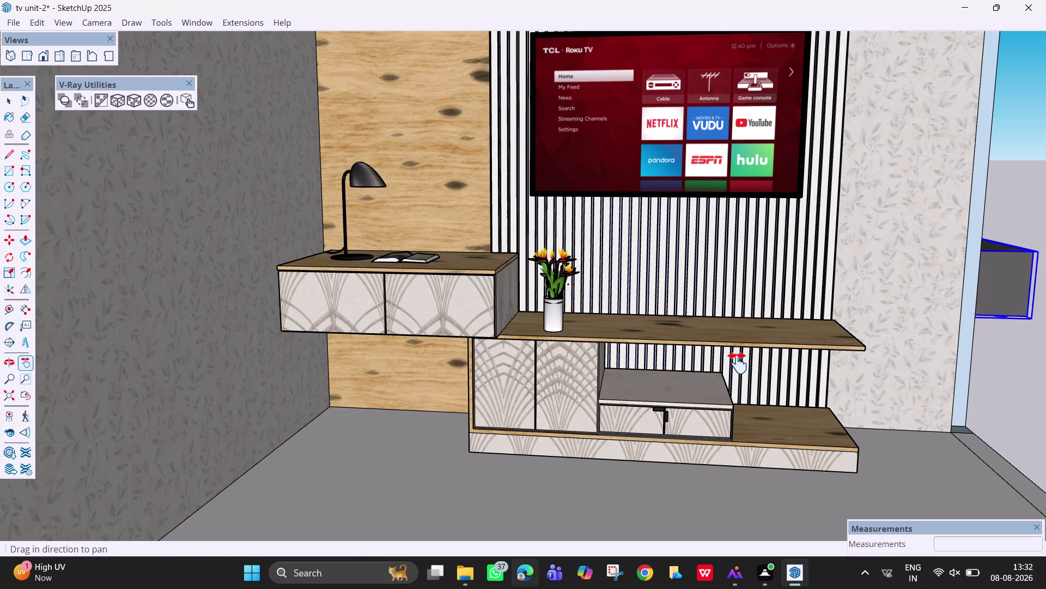
scroll(down, 3)
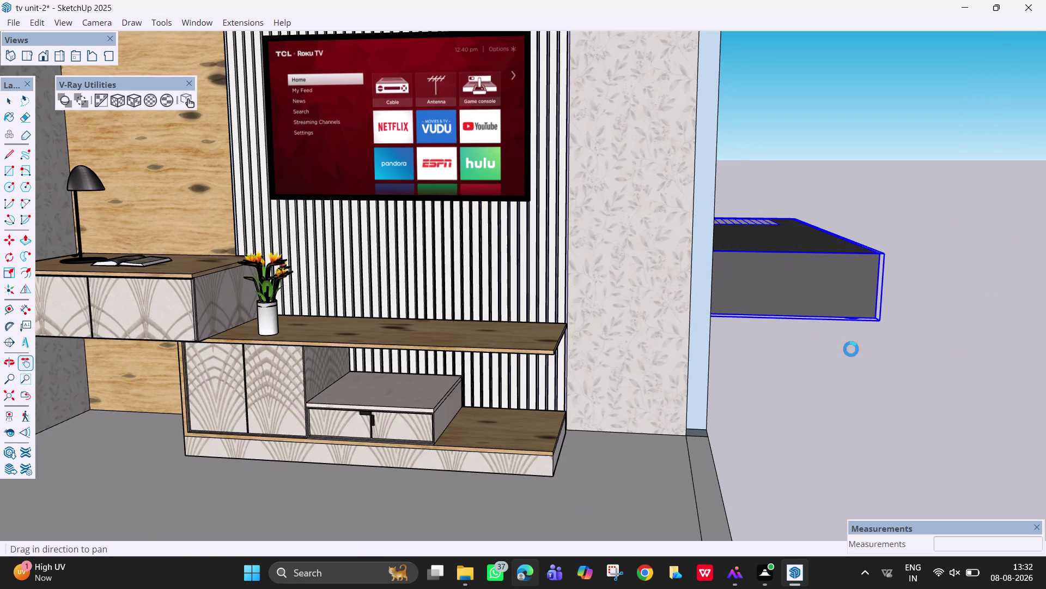
scroll(down, 3)
click(895, 366)
key(space)
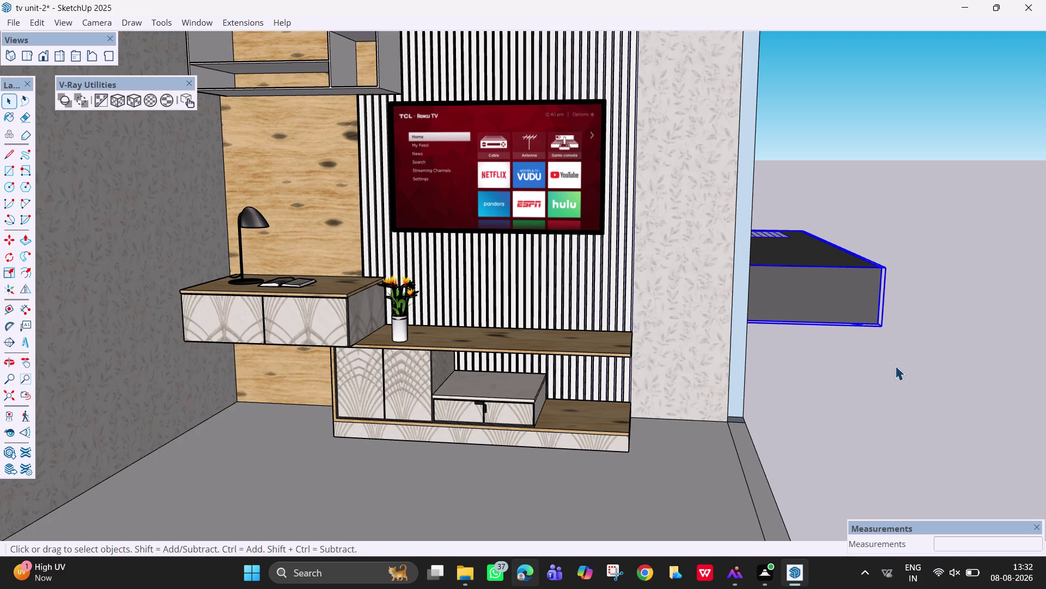
key(Escape)
click(898, 358)
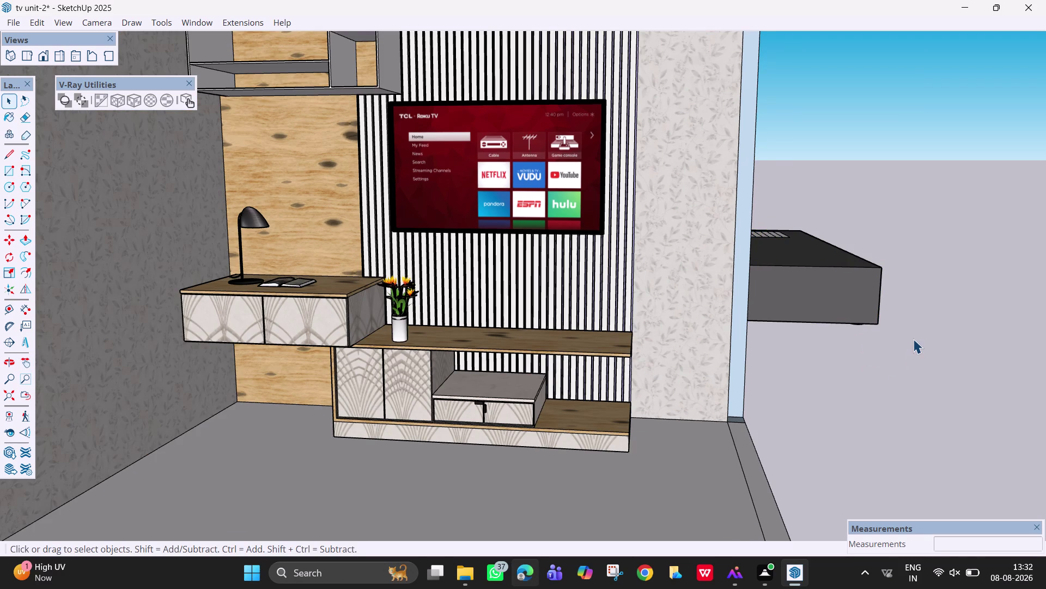
Orbit to view the whole room alongside the box, then select the box.
scroll(down, 3)
middle_drag(913, 338, 719, 377)
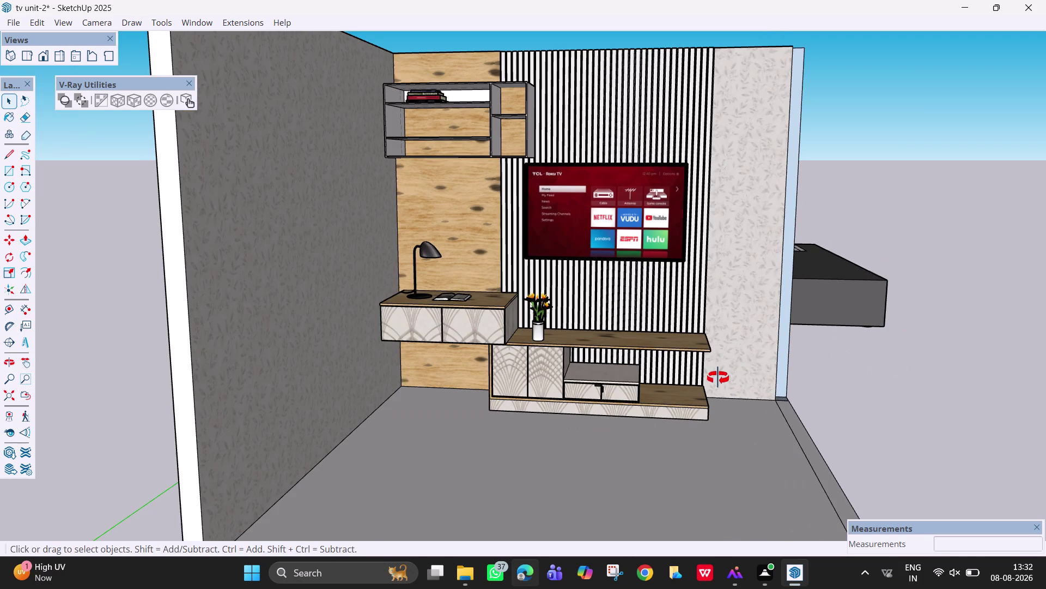
middle_drag(719, 377, 714, 378)
click(977, 319)
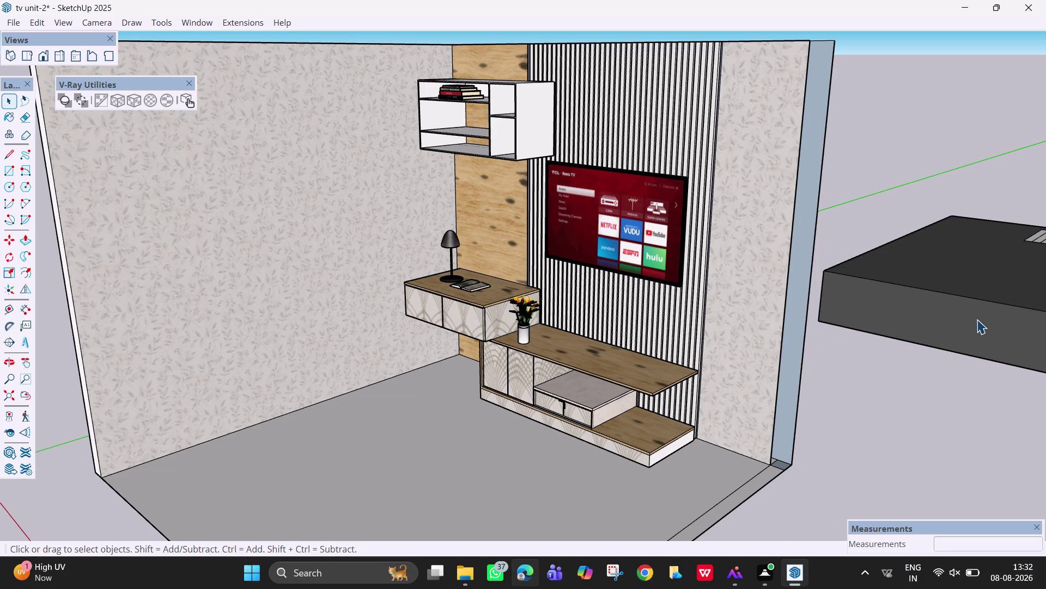
Scale the set-top box down uniformly from a corner grip.
key(s)
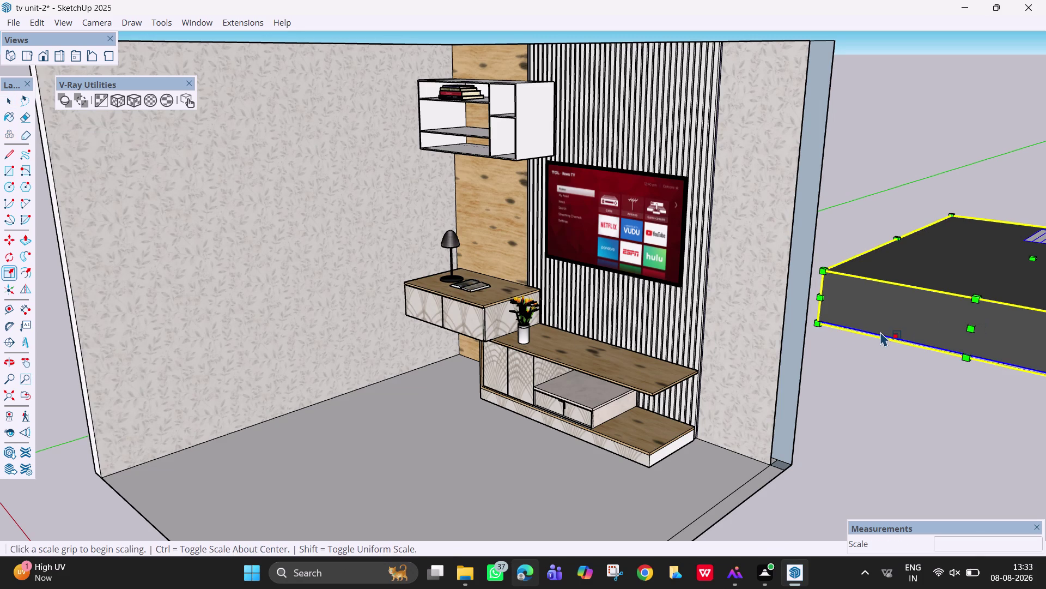
click(820, 326)
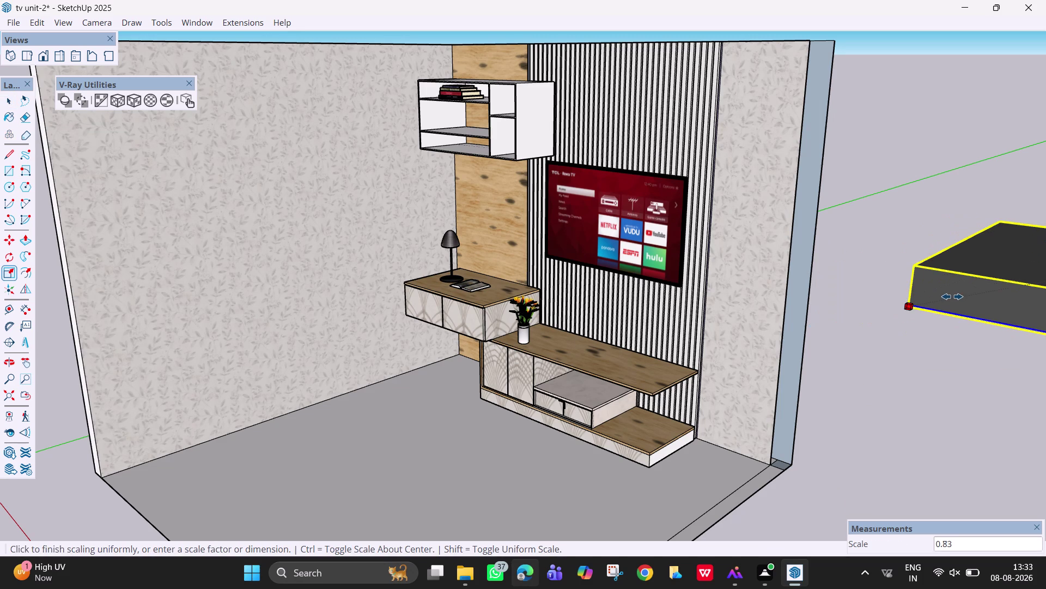
click(964, 295)
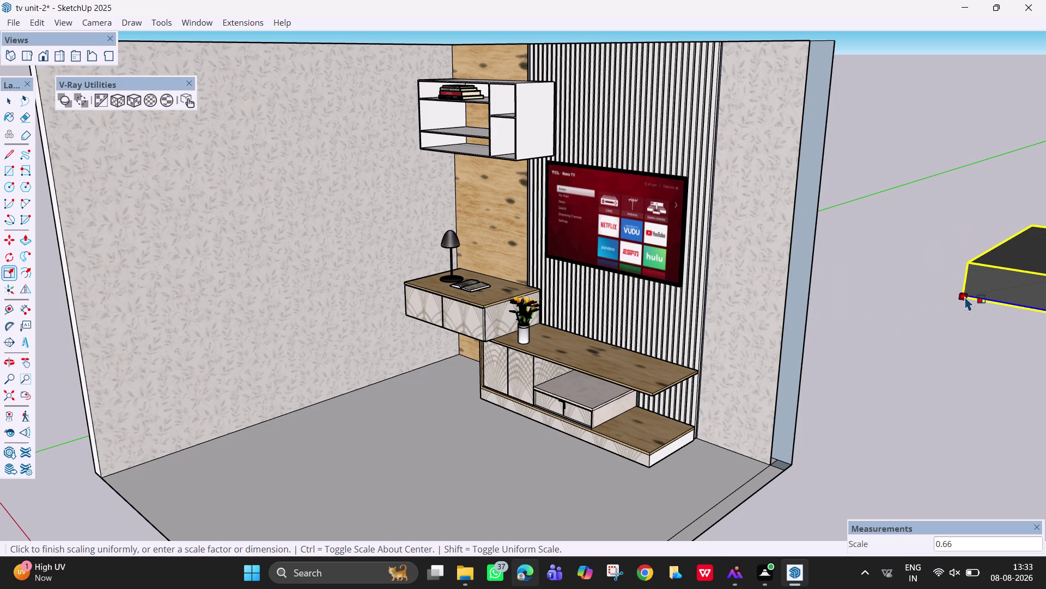
key(space)
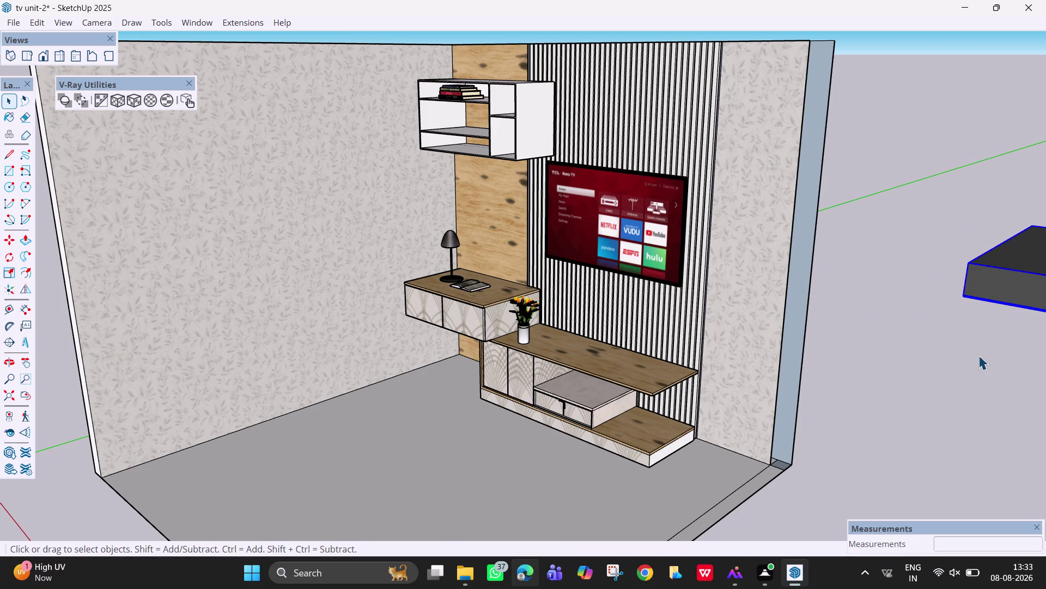
Center the box in view and shrink it again to roughly 0.23 of its size.
key(h)
drag(993, 347, 661, 389)
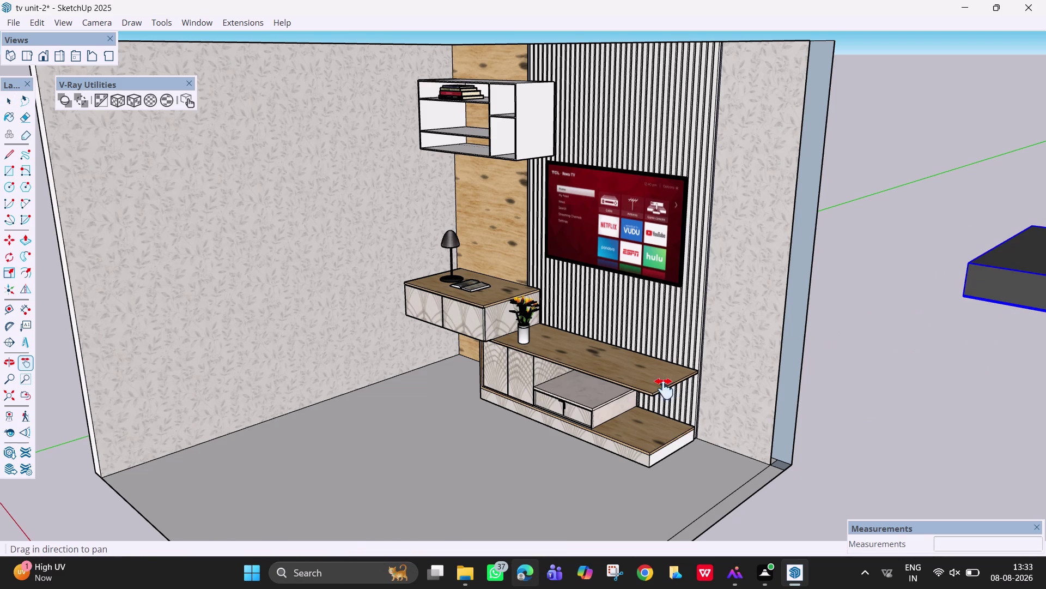
drag(661, 389, 656, 389)
drag(954, 372, 865, 371)
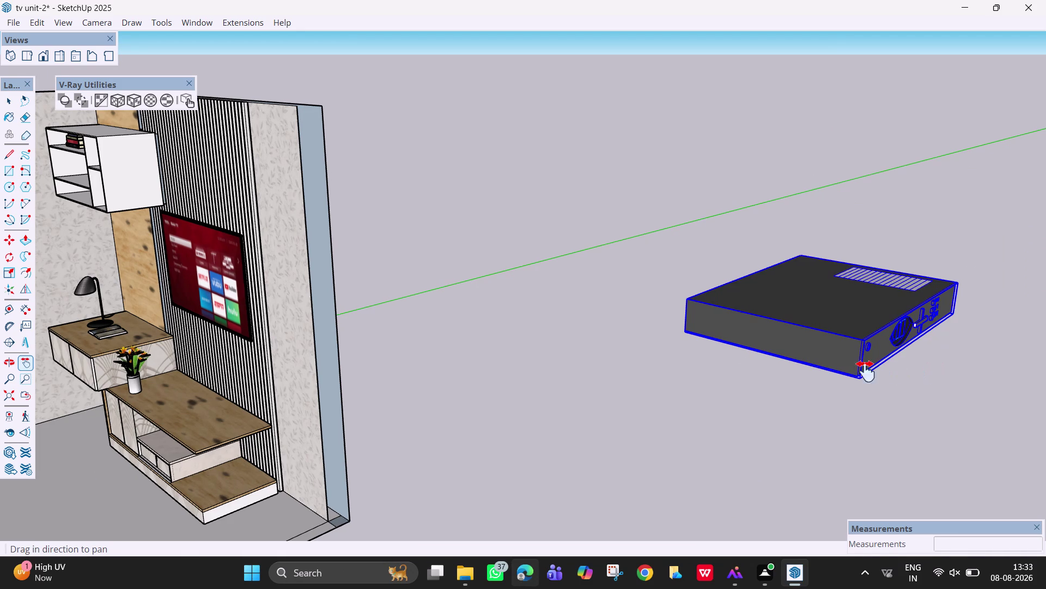
drag(865, 371, 826, 375)
middle_drag(878, 308, 718, 375)
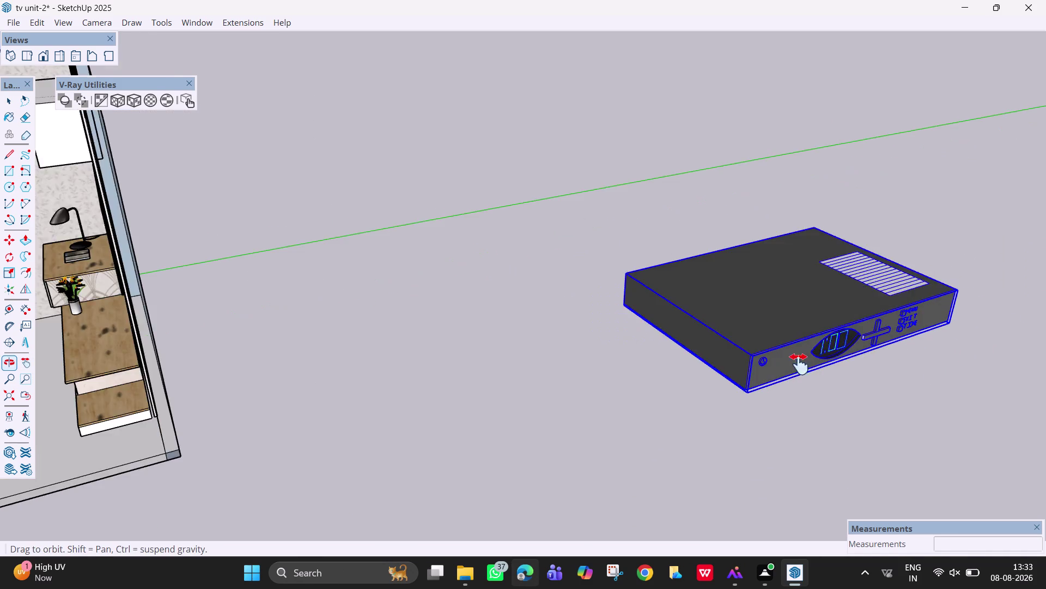
scroll(down, 3)
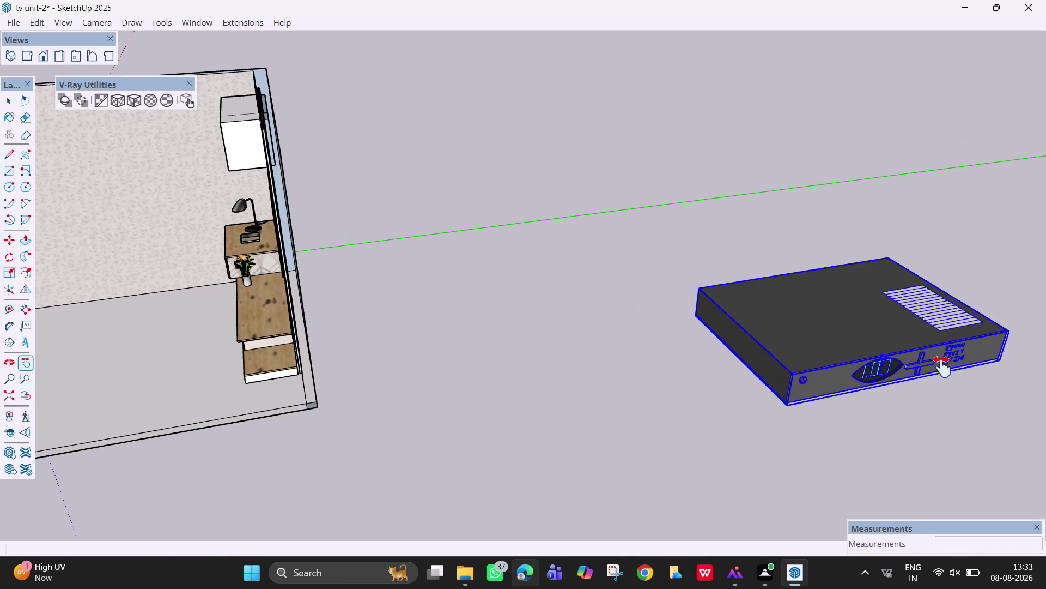
key(s)
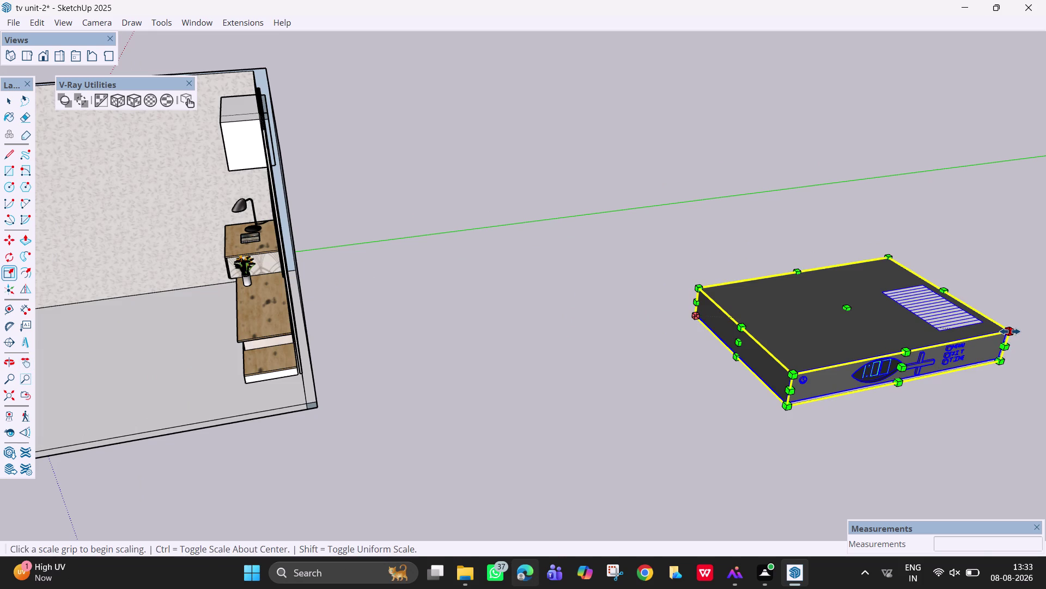
click(1011, 331)
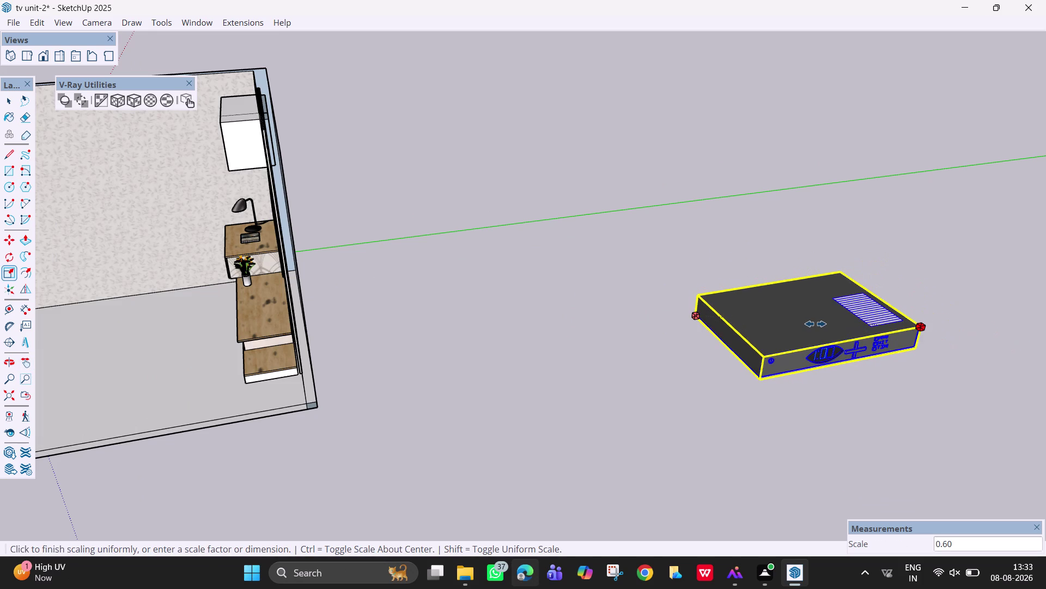
click(763, 311)
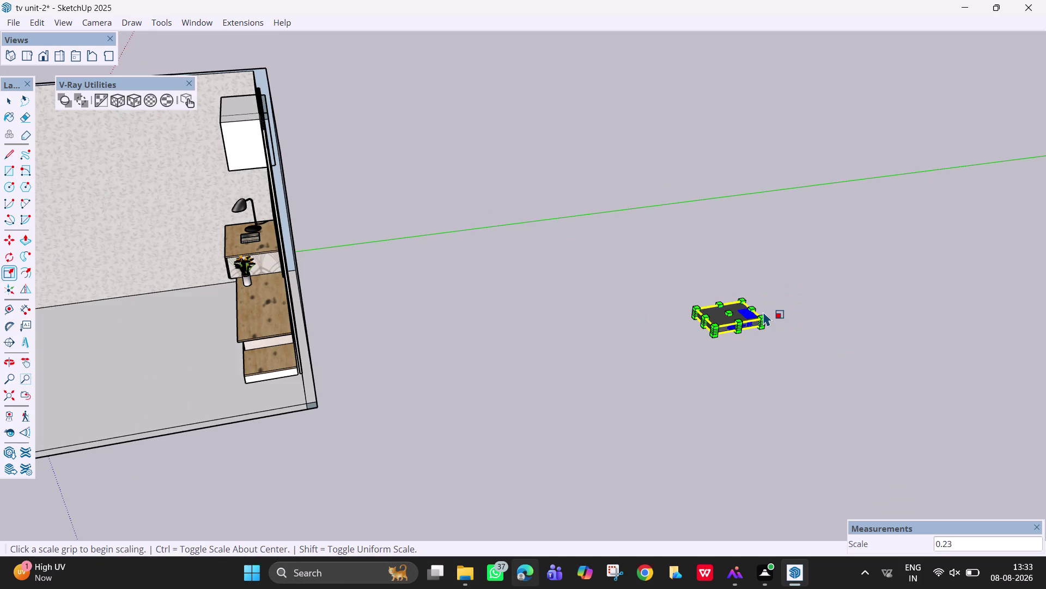
scroll(up, 3)
key(space)
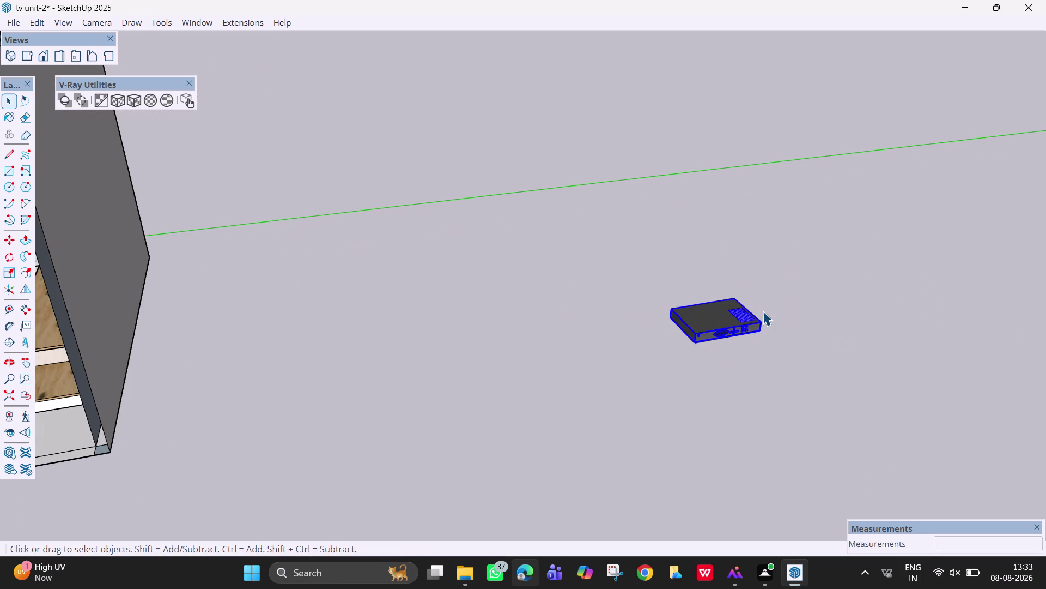
Rotate the set-top box 90 degrees about its centre using a corner as start point.
key(r)
text(o)
key(space)
key(q)
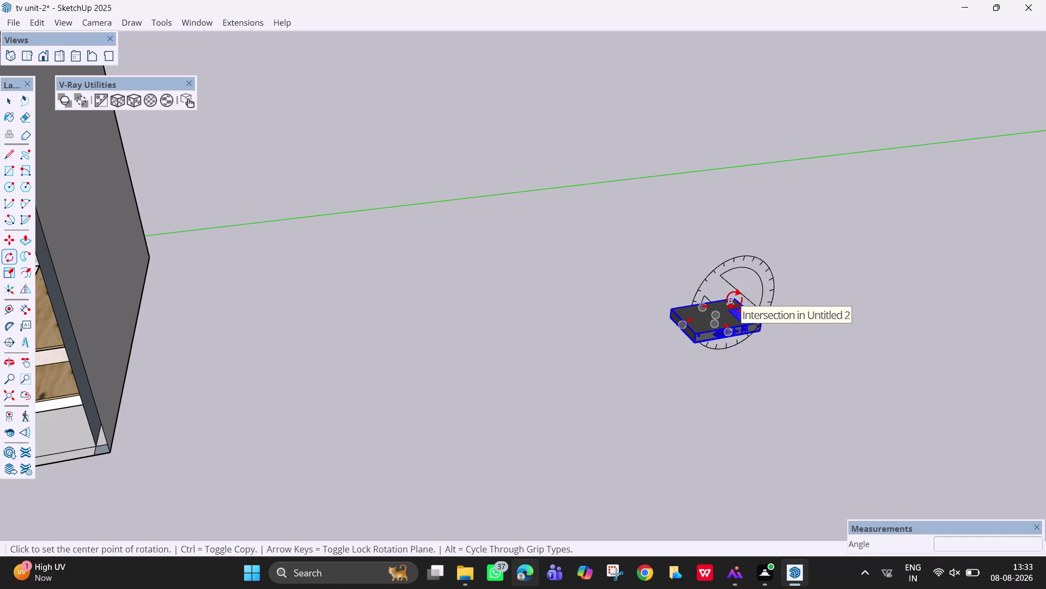
scroll(up, 3)
click(734, 297)
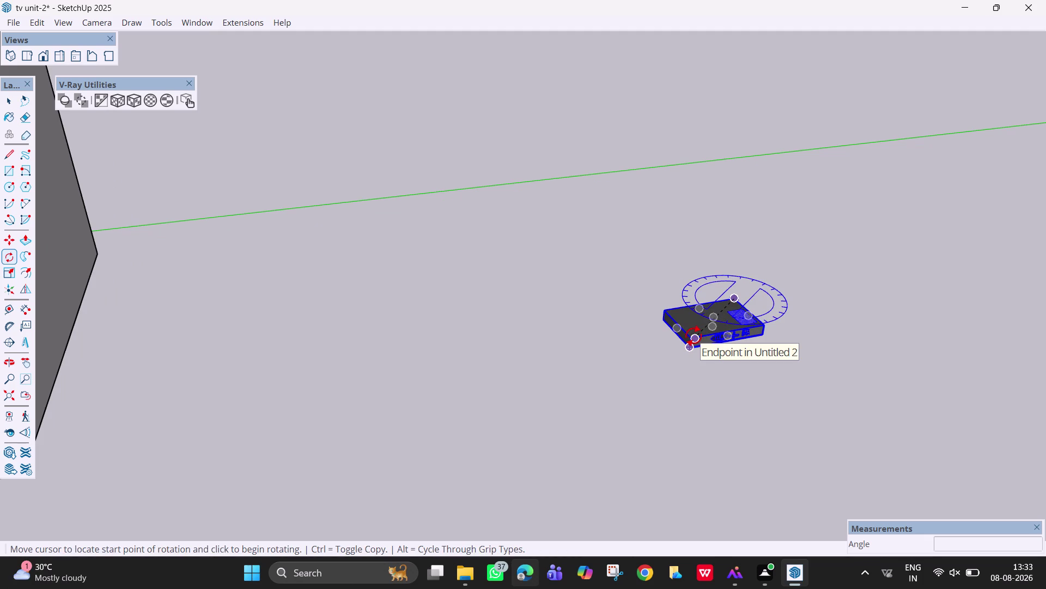
click(694, 334)
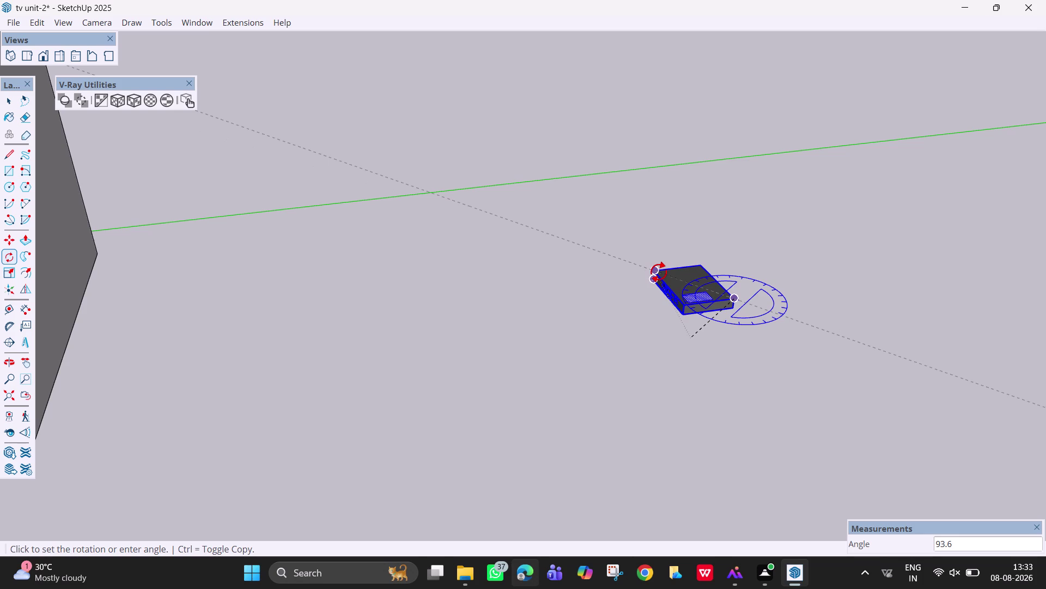
text(90)
key(Return)
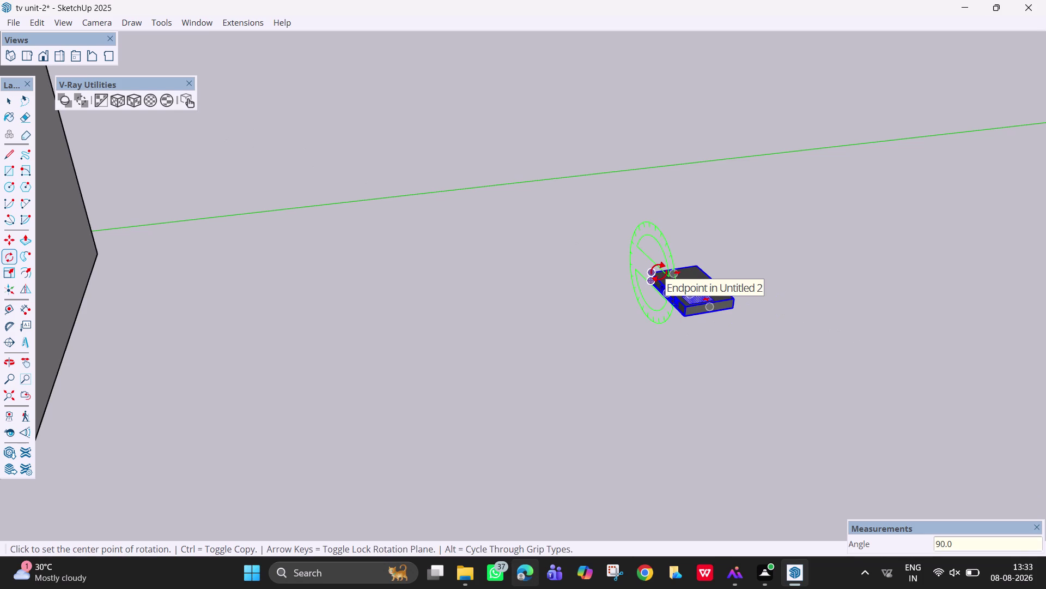
key(space)
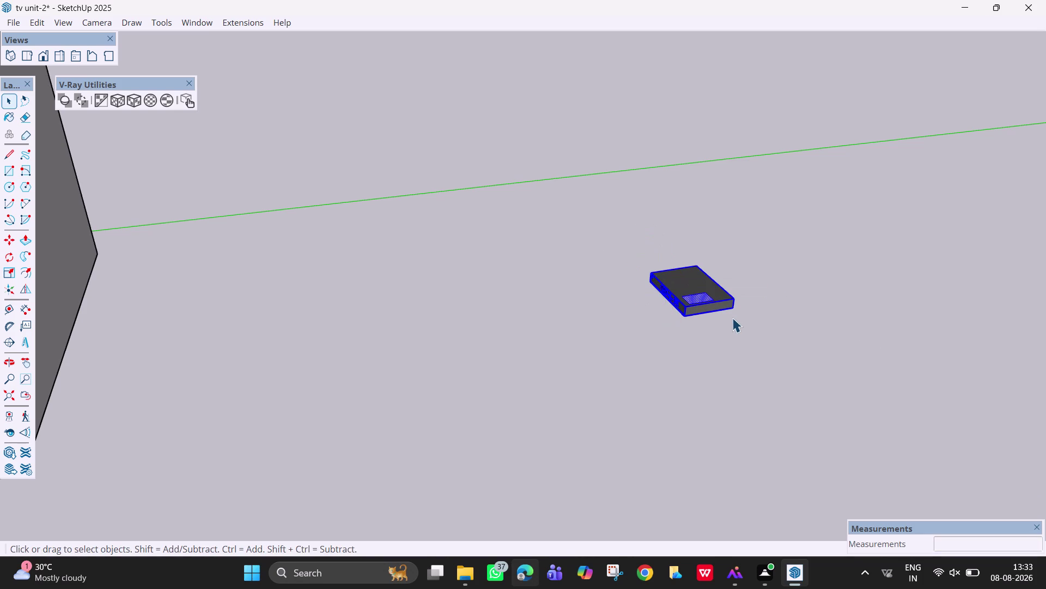
Move the set-top box beside the TV unit and pan both into view.
key(m)
click(733, 311)
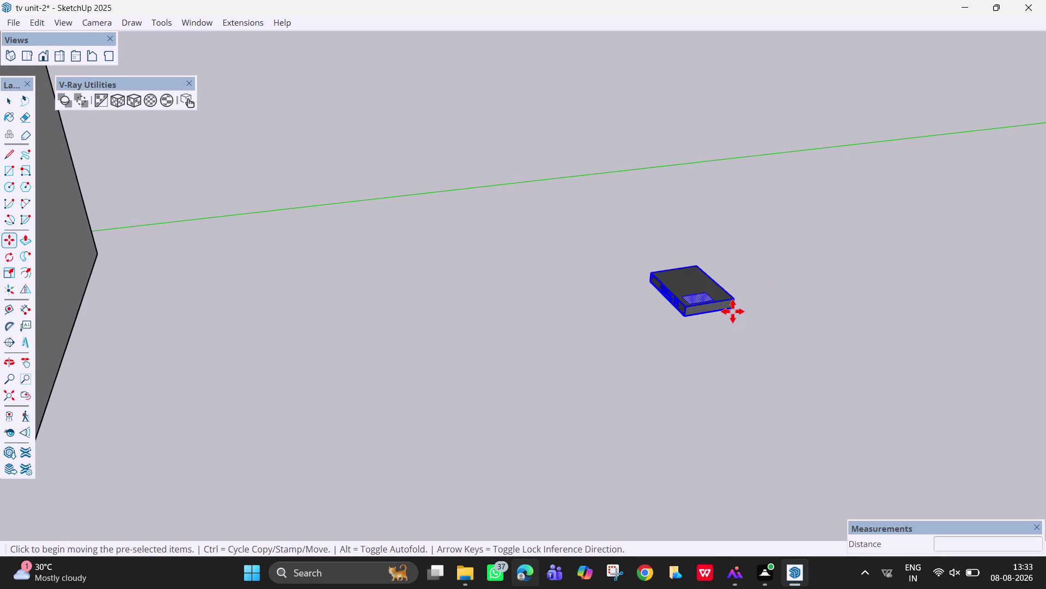
scroll(down, 3)
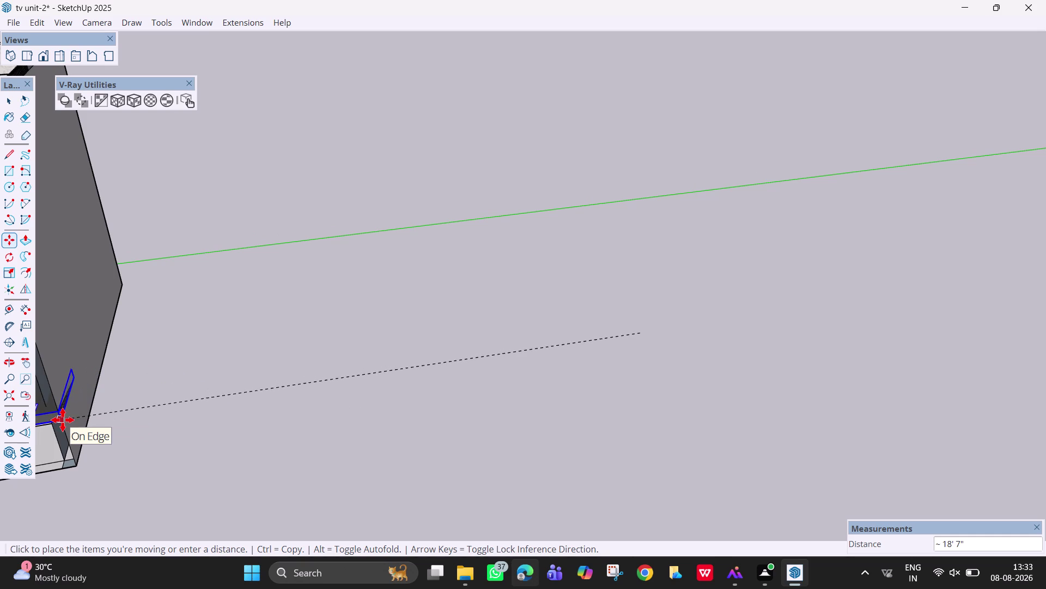
scroll(down, 3)
middle_drag(63, 420, 130, 403)
scroll(down, 3)
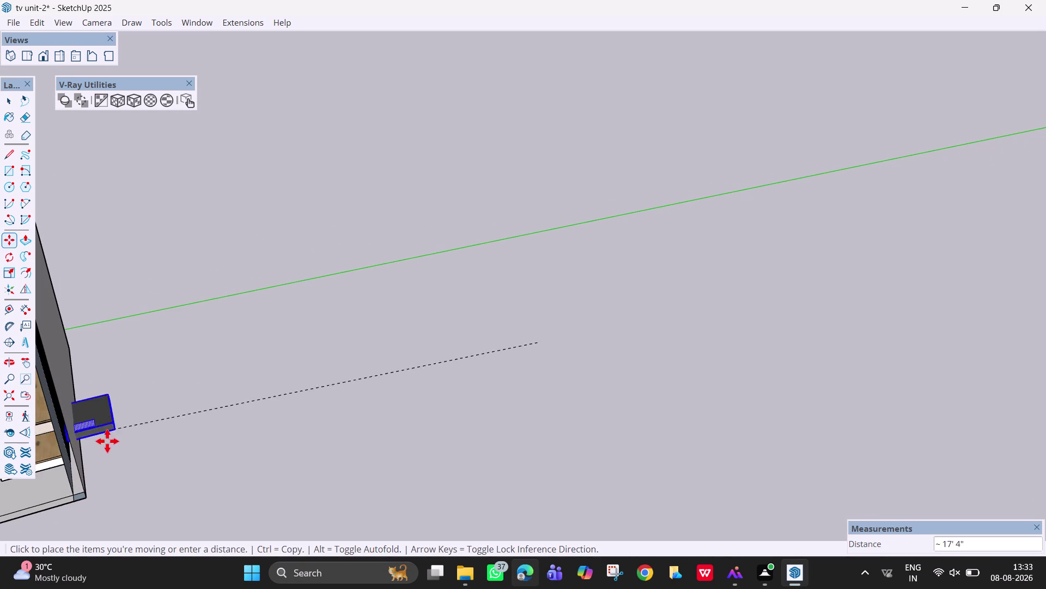
click(55, 495)
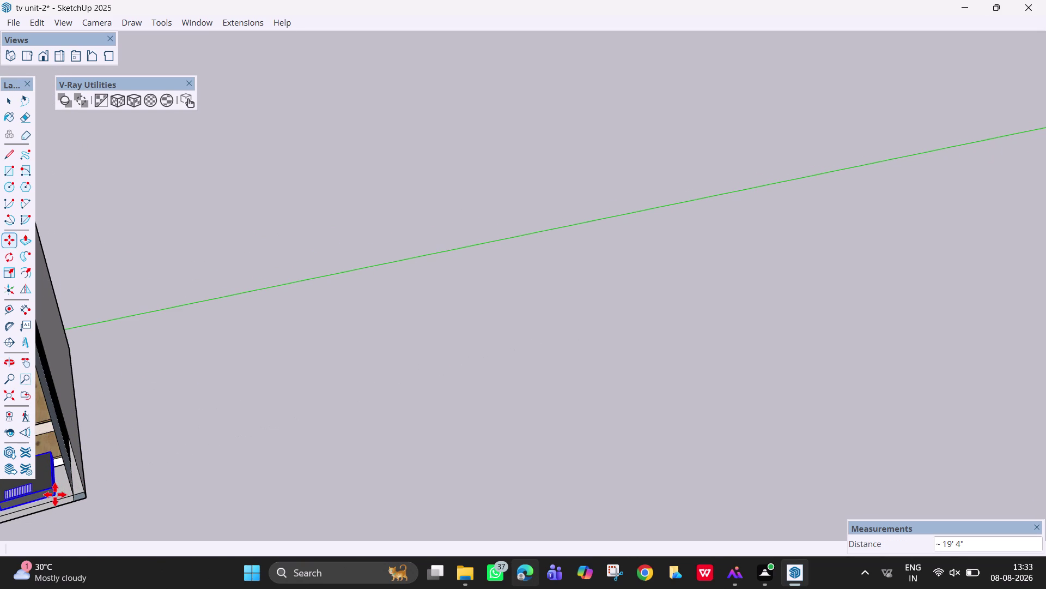
key(h)
drag(80, 471, 710, 352)
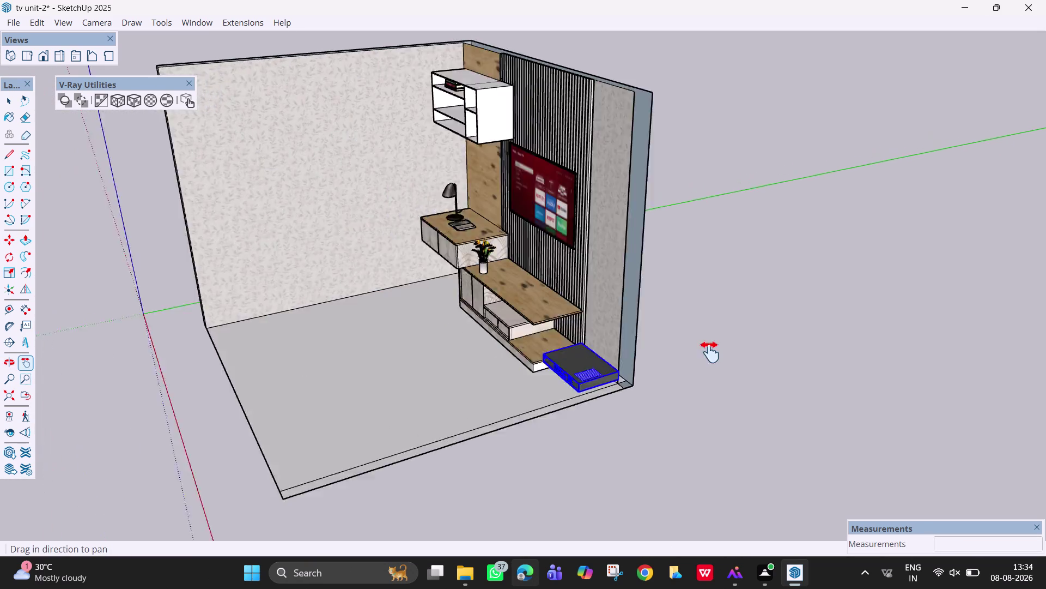
drag(710, 352, 708, 352)
scroll(up, 3)
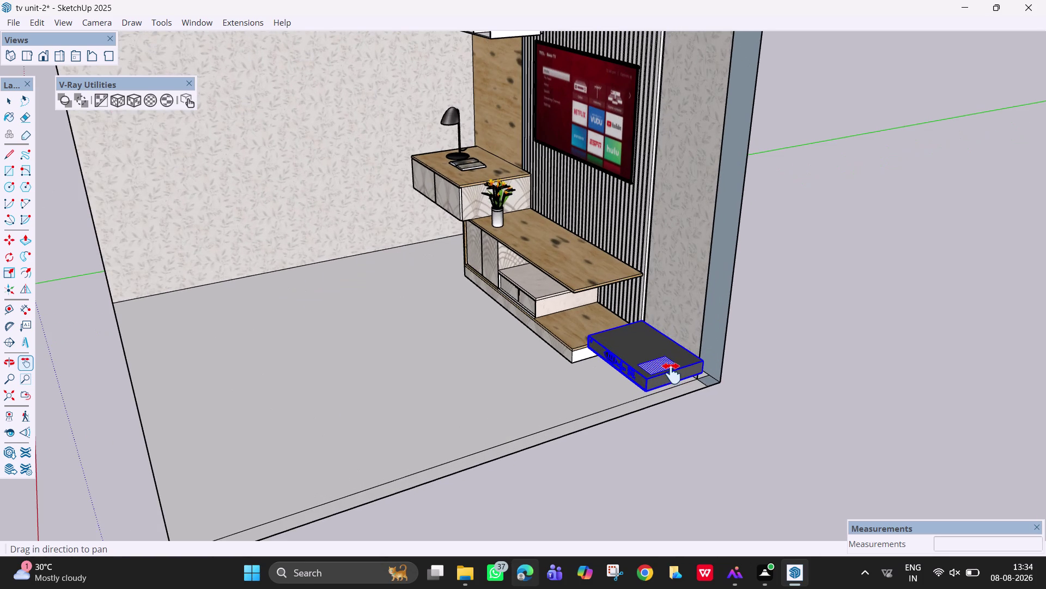
scroll(up, 3)
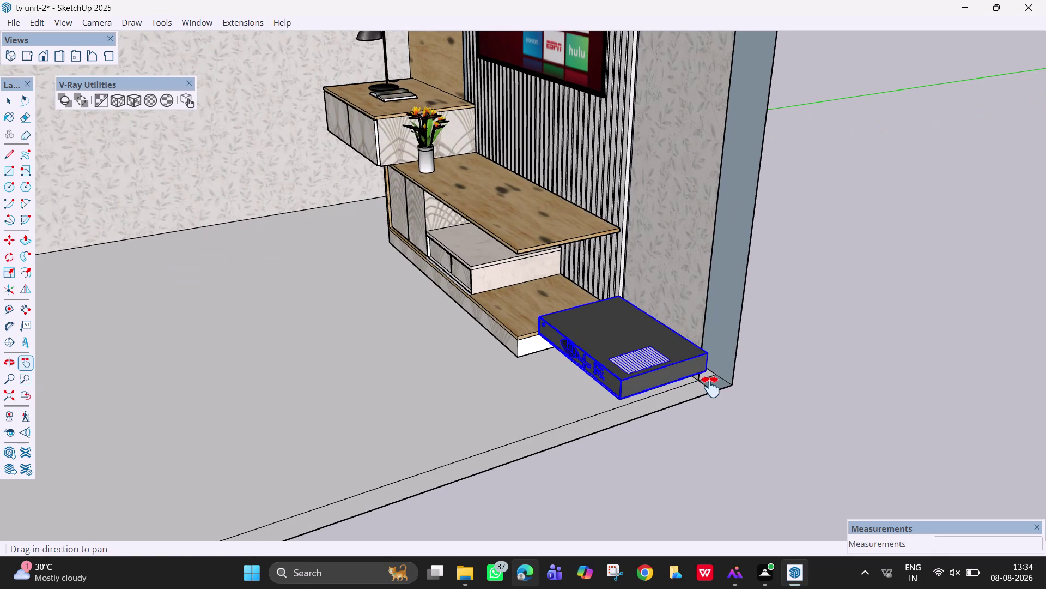
Drop the box onto the TV unit's wooden shelf and orbit to check it.
key(m)
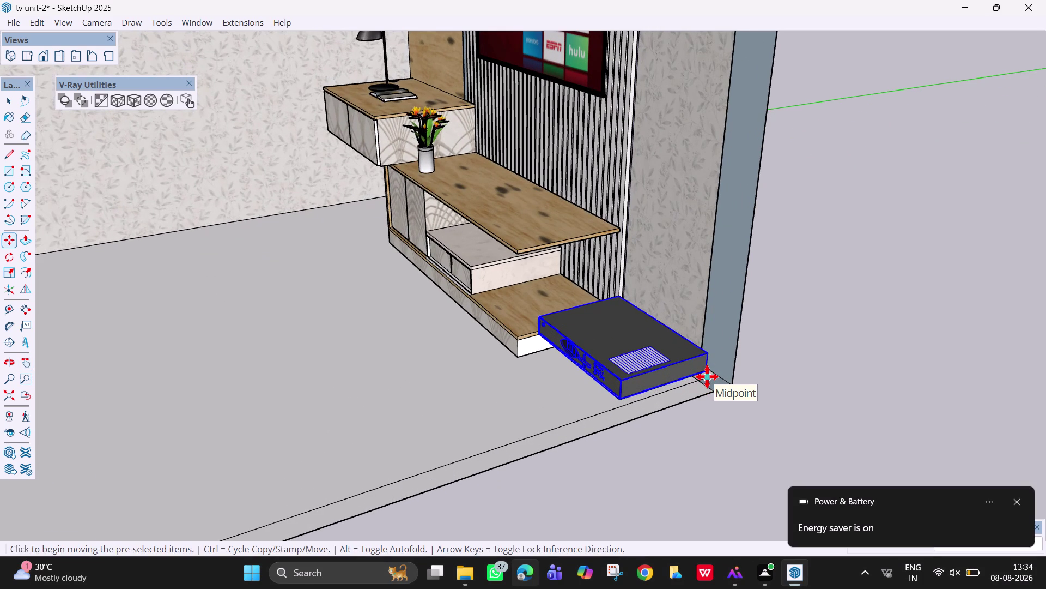
scroll(up, 3)
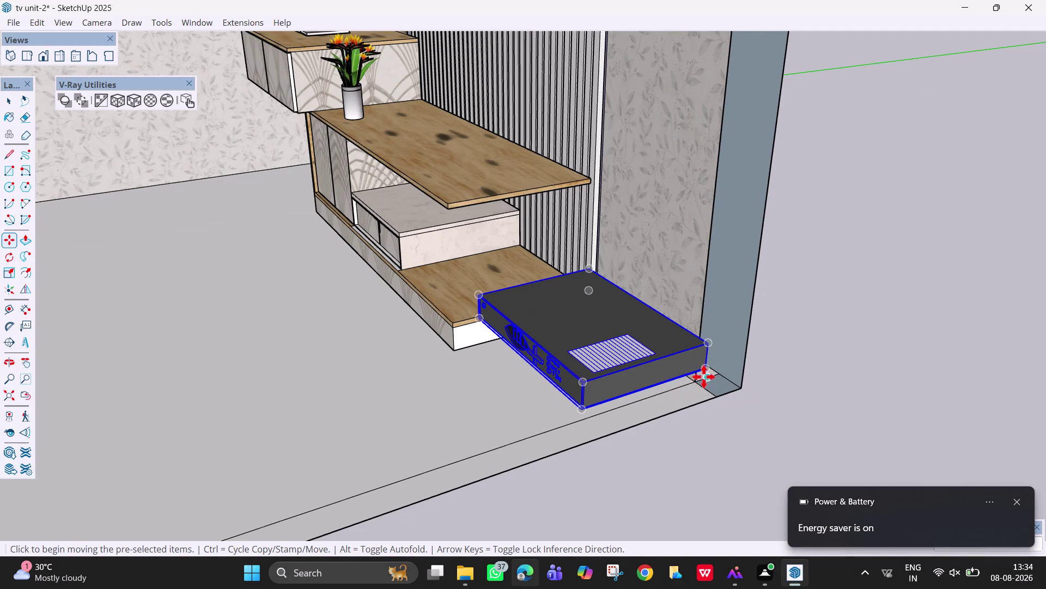
click(705, 369)
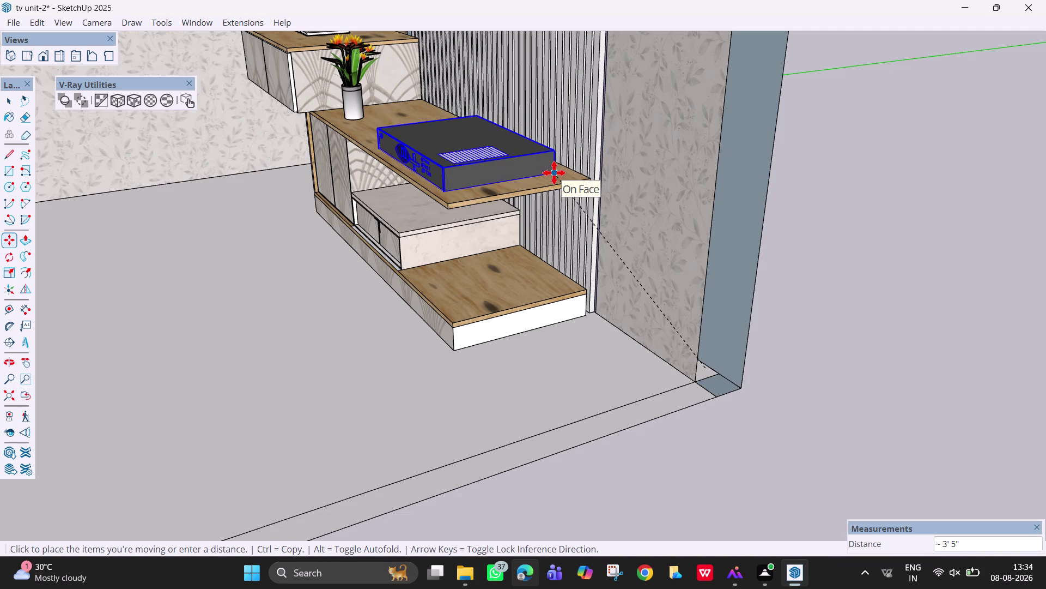
click(555, 173)
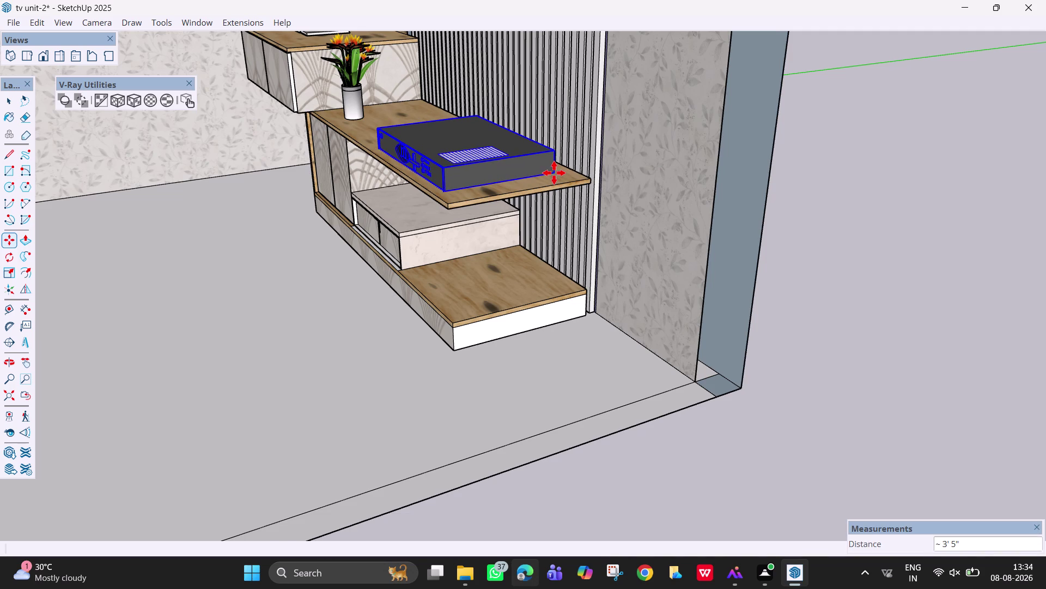
scroll(down, 3)
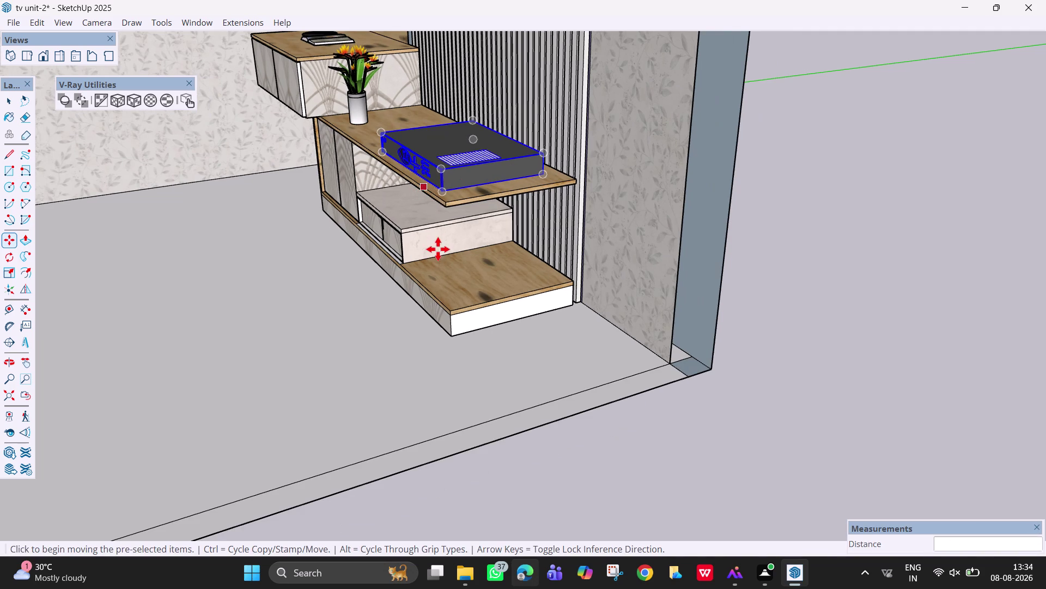
middle_drag(440, 249, 607, 238)
middle_drag(491, 231, 526, 235)
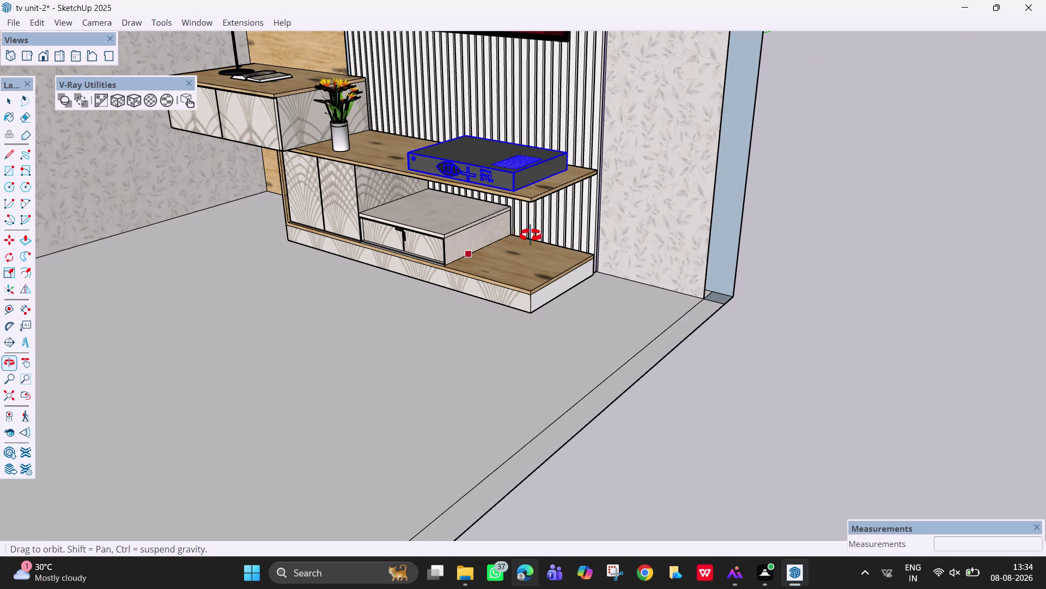
middle_drag(526, 234, 619, 240)
middle_drag(506, 222, 538, 227)
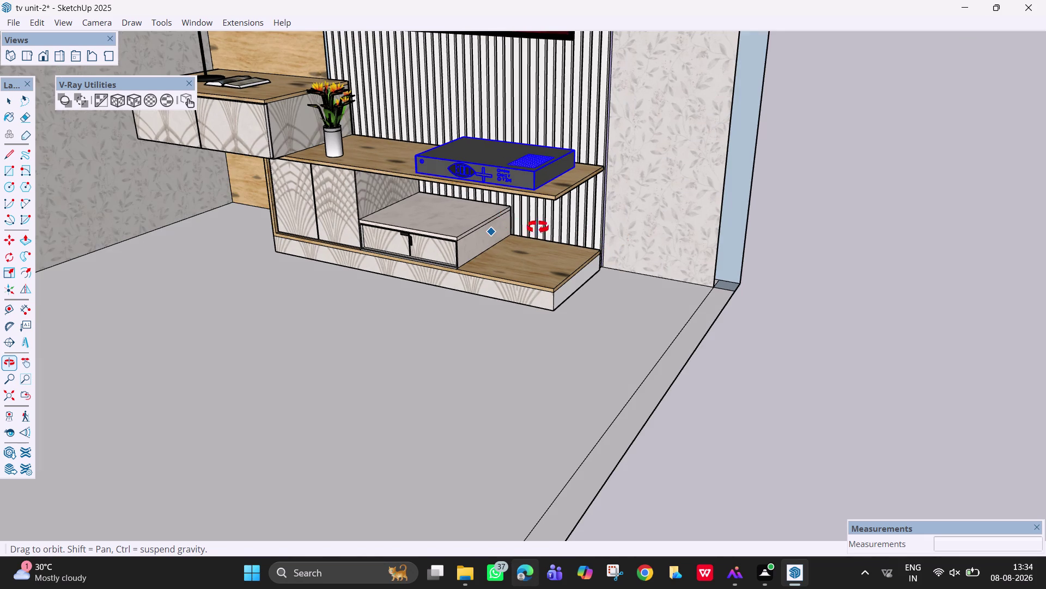
middle_drag(538, 227, 570, 219)
key(space)
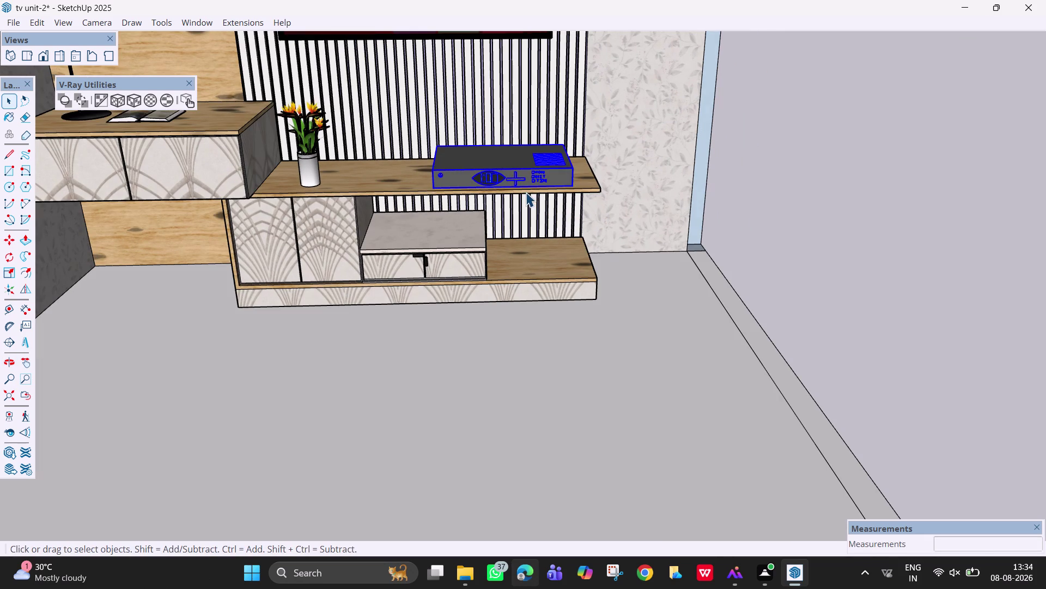
Uniformly scale the set-top box beside the vase down to 0.64 from a corner grip.
key(s)
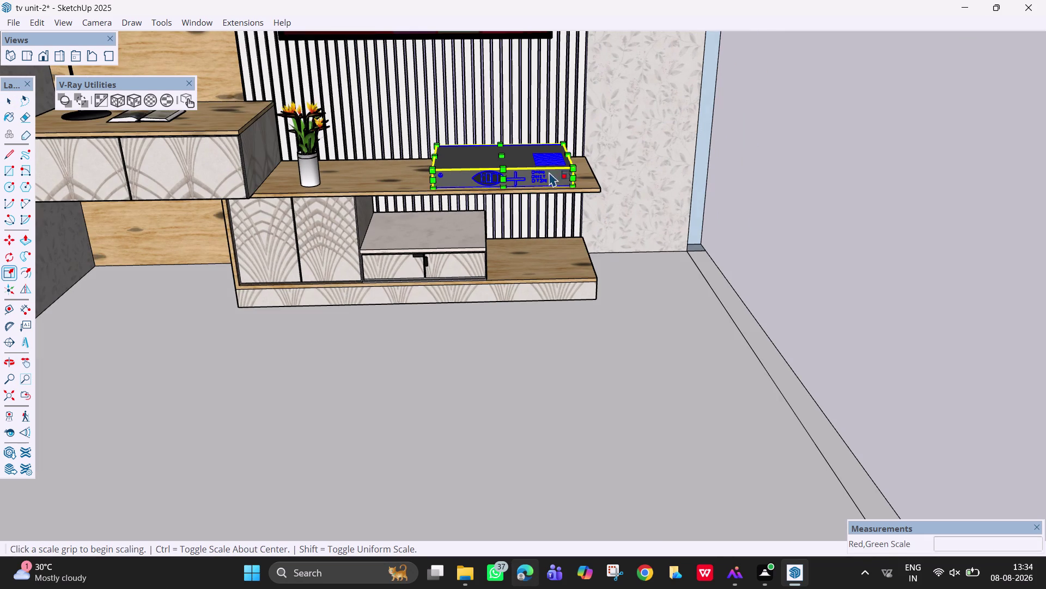
click(575, 170)
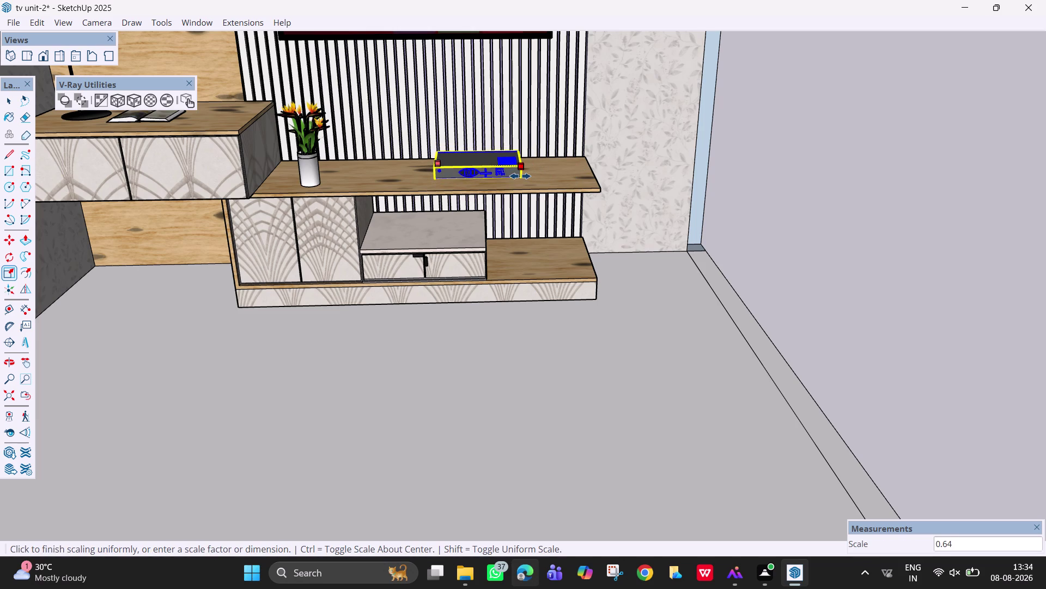
click(521, 176)
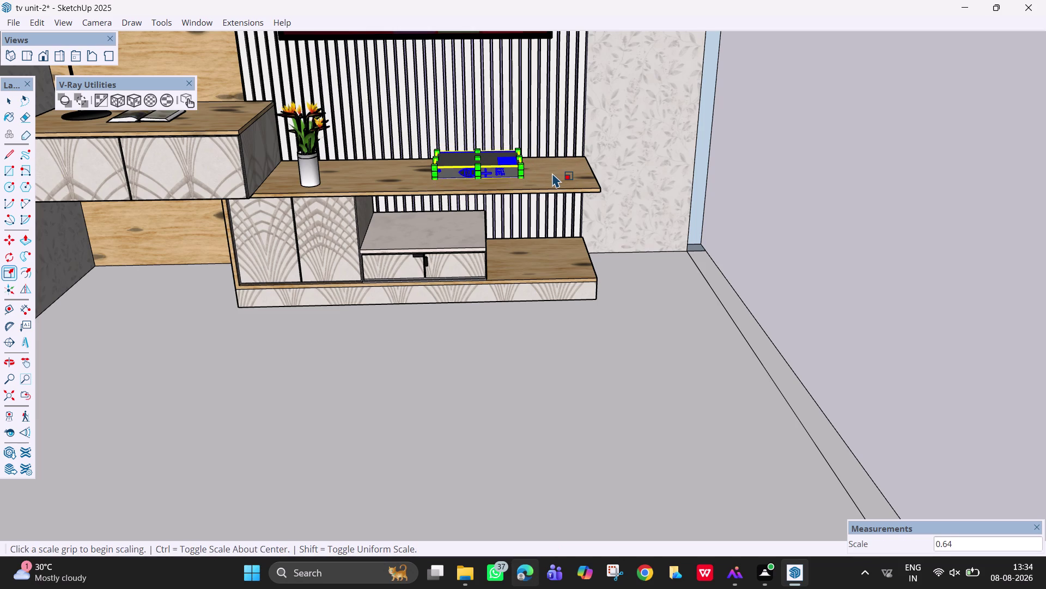
key(space)
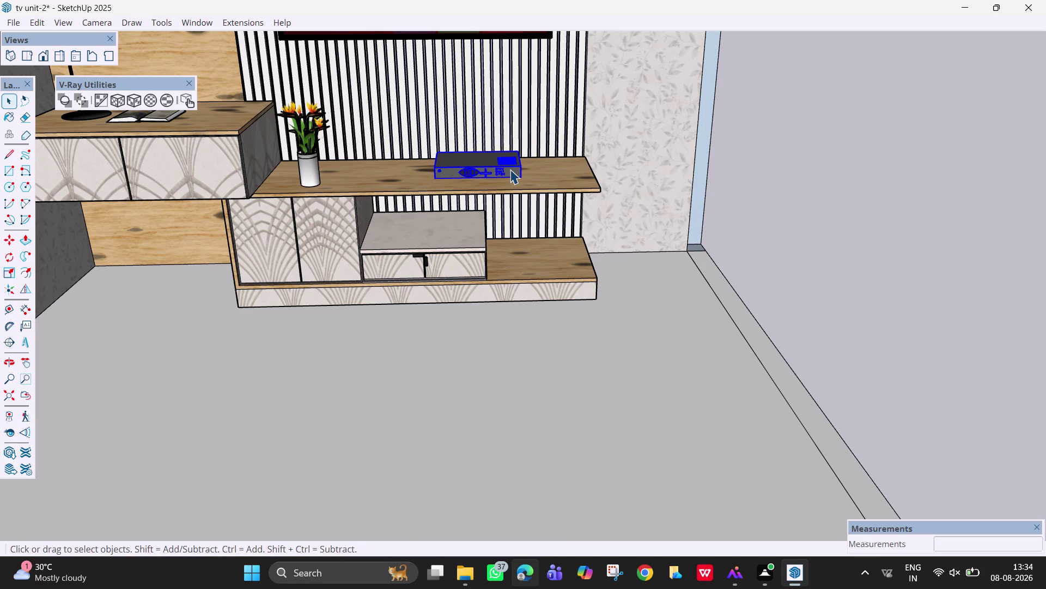
Move the set-top box onto the lower drawer unit's top and deselect it.
key(m)
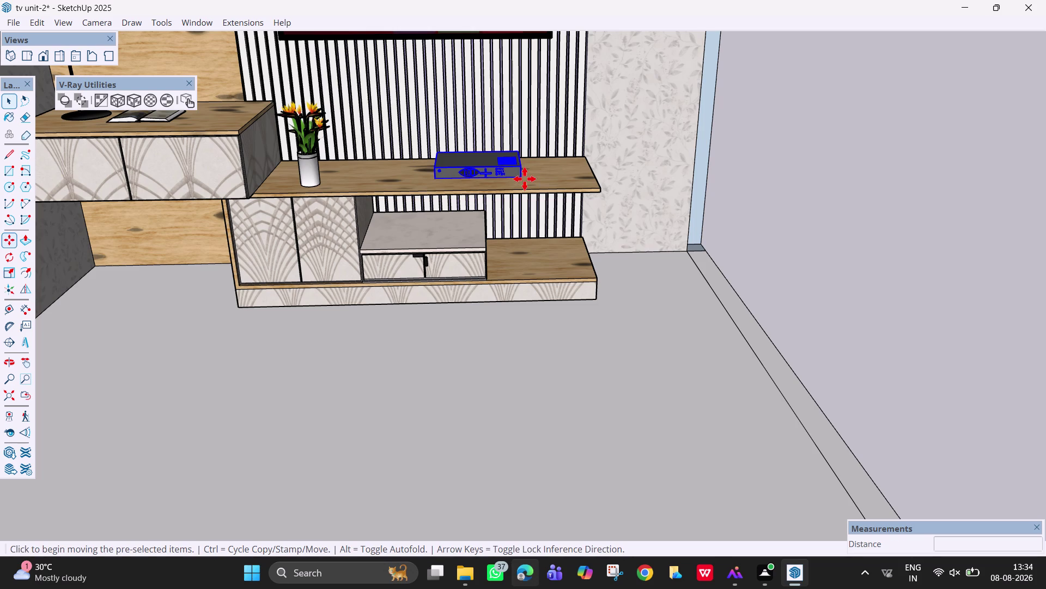
click(523, 179)
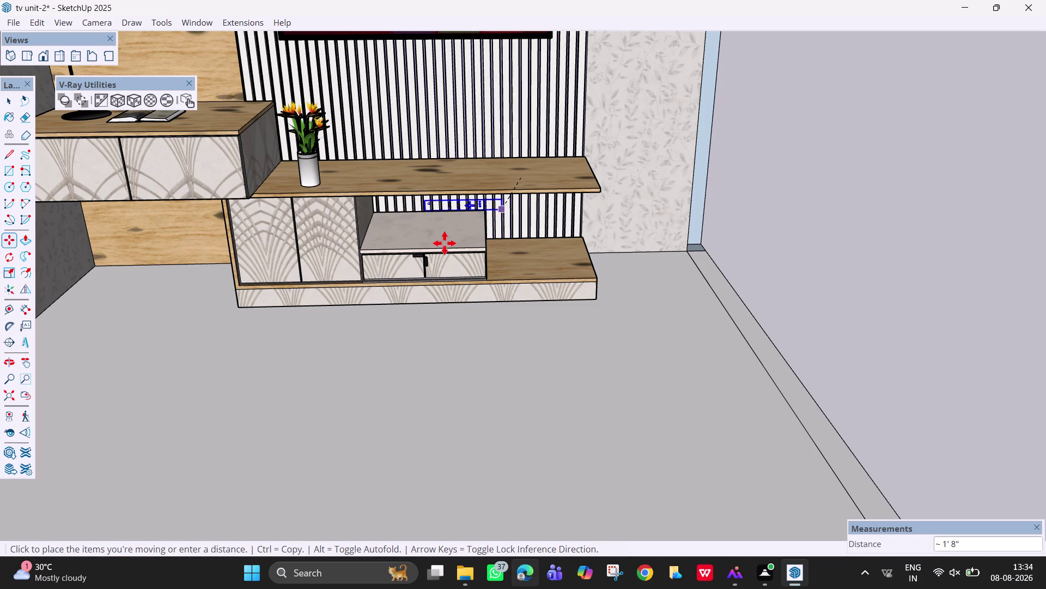
scroll(up, 3)
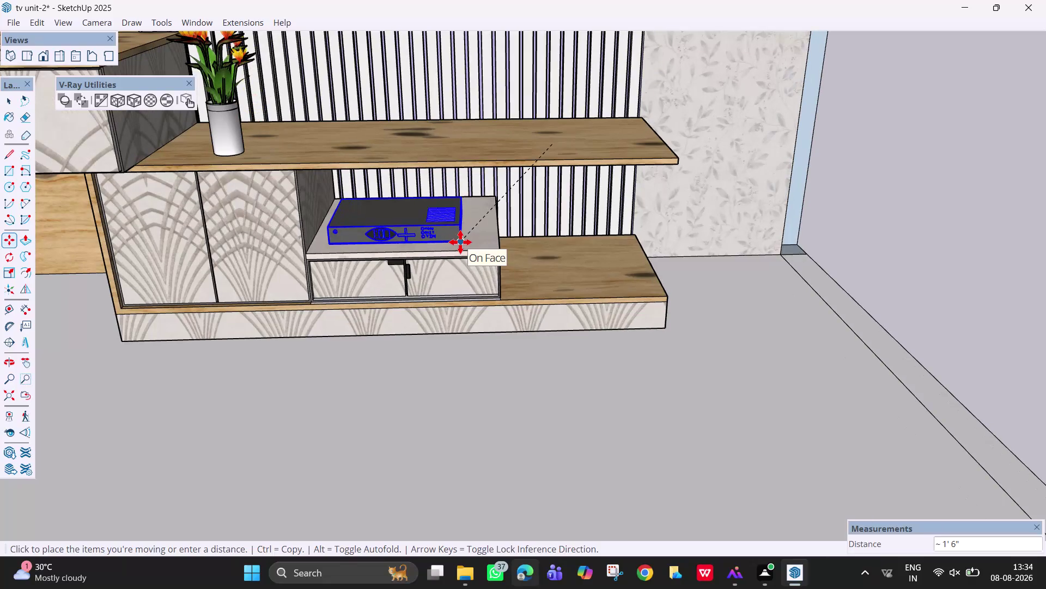
click(460, 242)
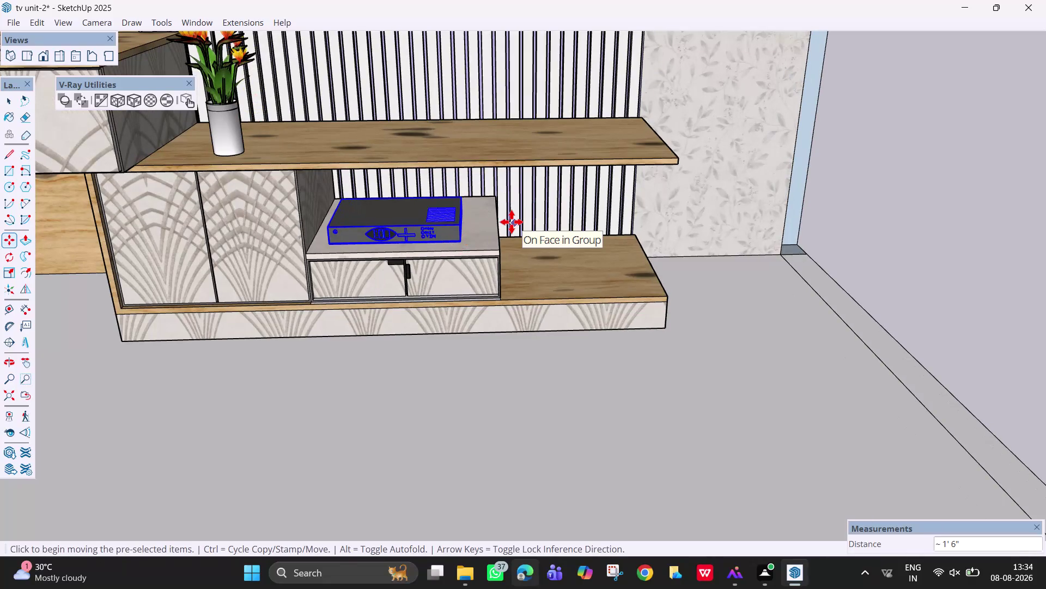
key(space)
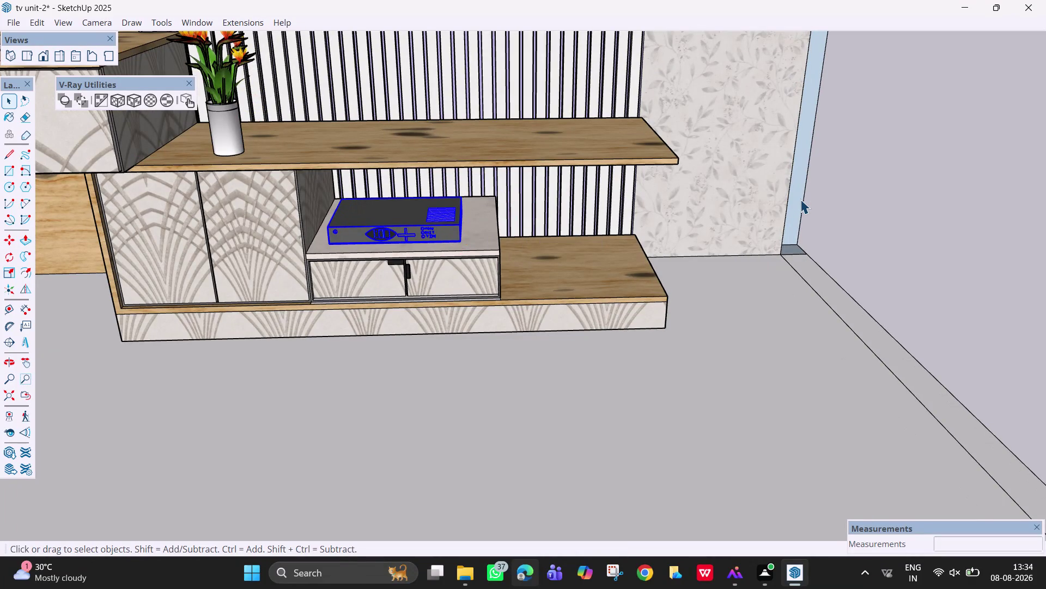
click(800, 199)
click(827, 201)
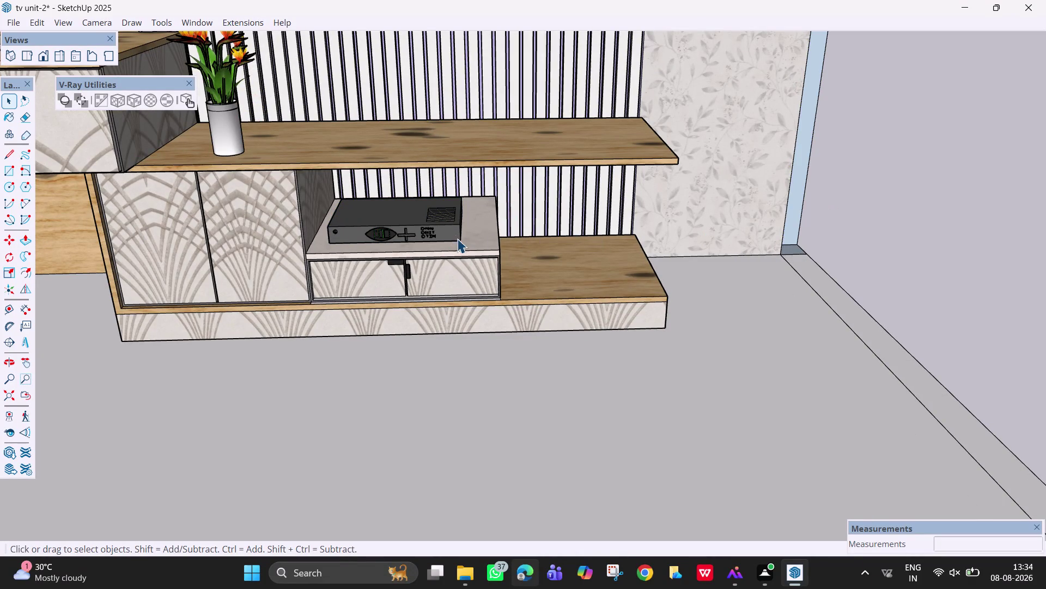
Orbit and pan to frame the whole TV unit from the front.
middle_drag(485, 278, 458, 193)
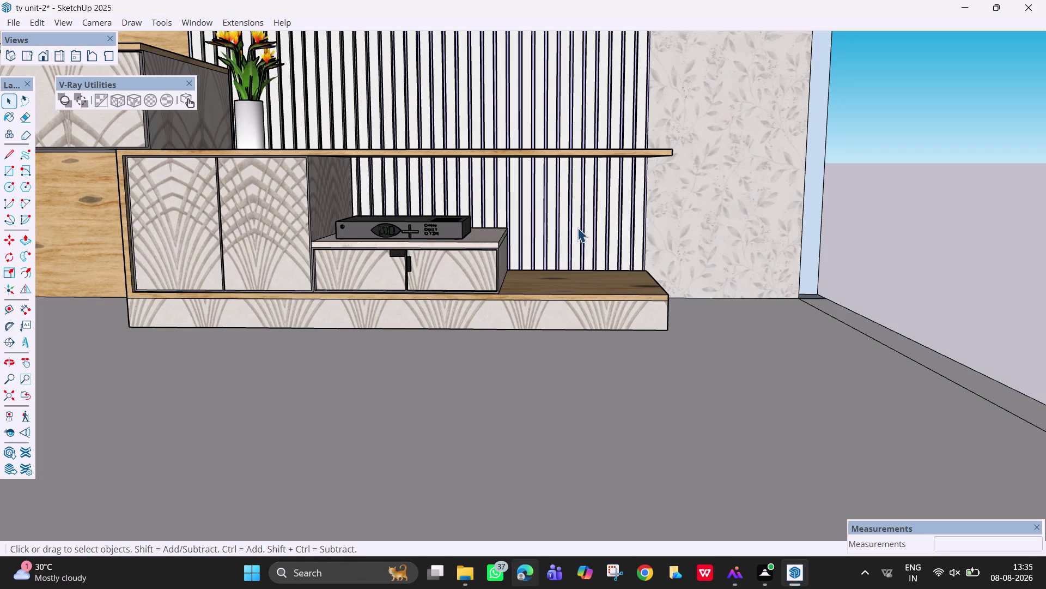
scroll(down, 3)
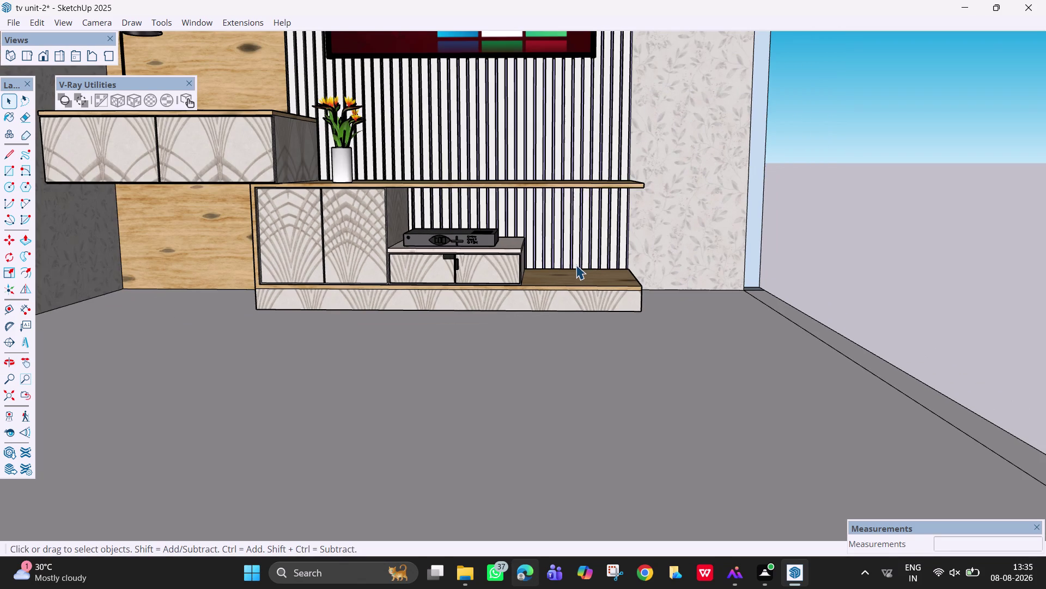
key(h)
drag(578, 265, 580, 267)
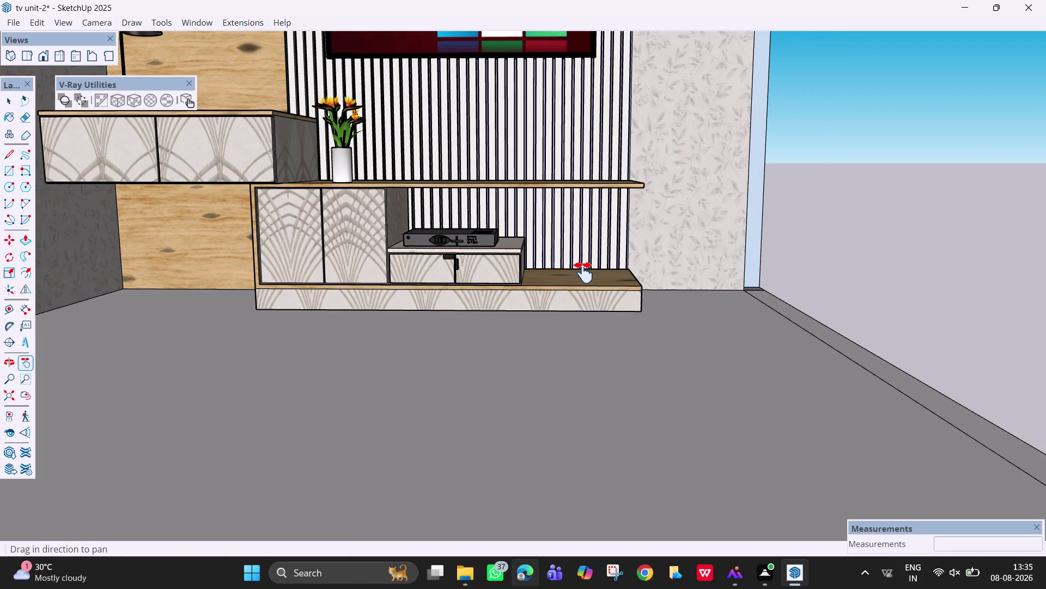
drag(580, 267, 669, 401)
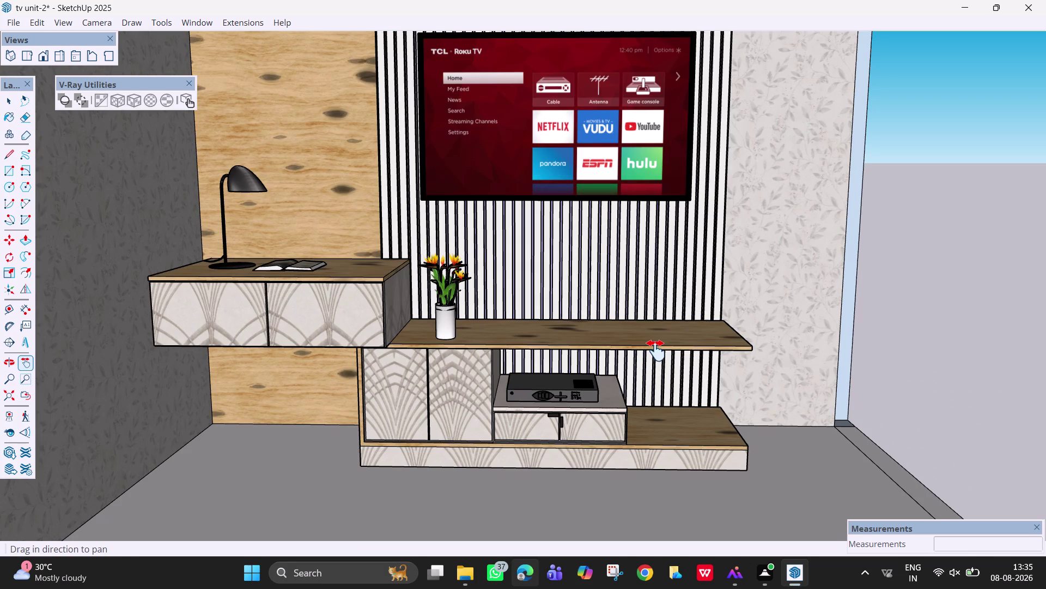
key(Escape)
key(Escape)
key(space)
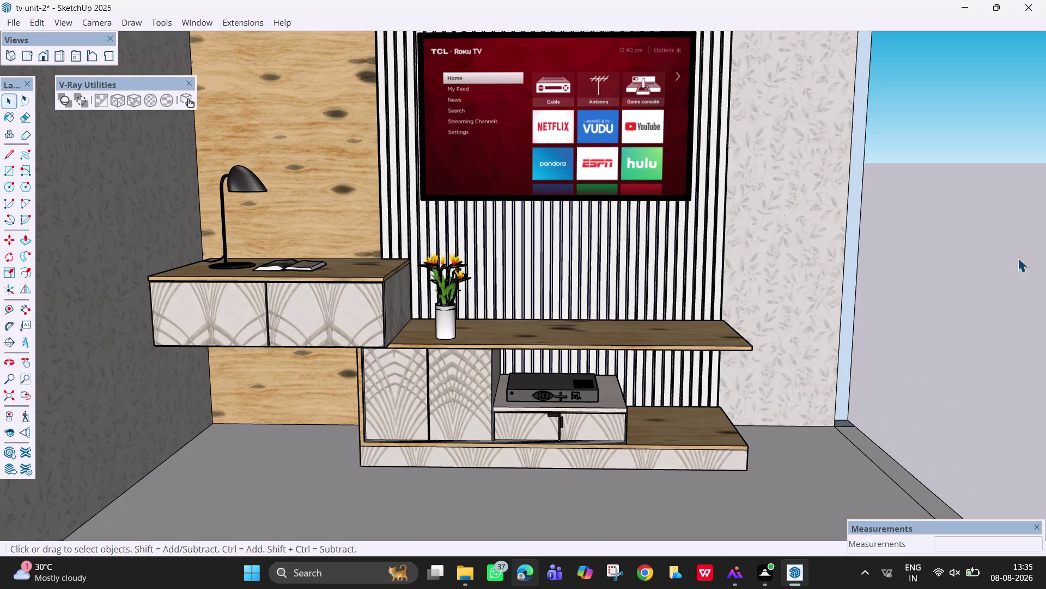
click(201, 24)
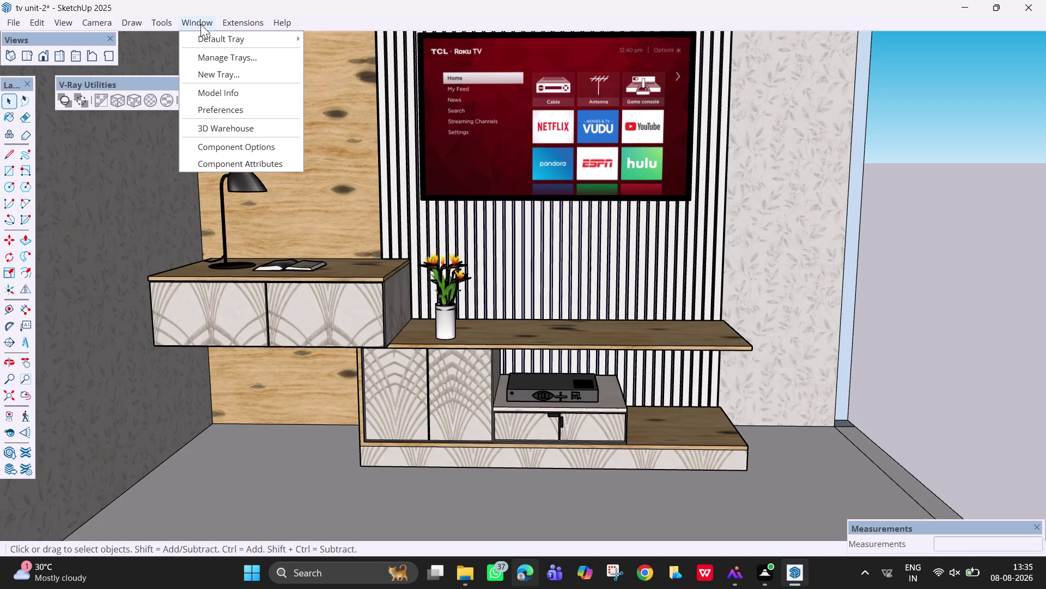
Open the 3D Warehouse window and clear the old set-top box query.
click(234, 128)
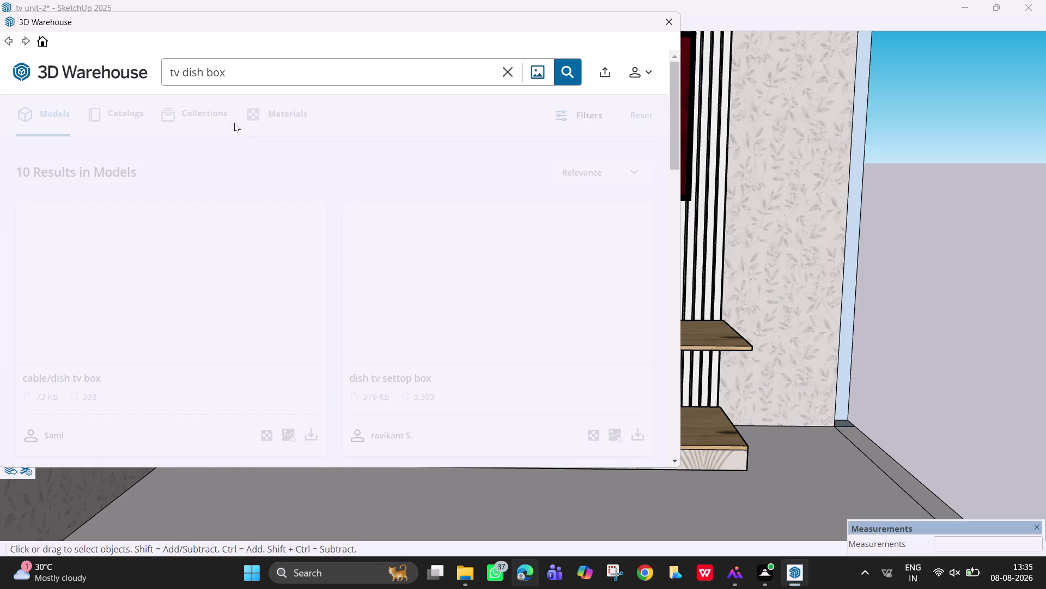
click(510, 71)
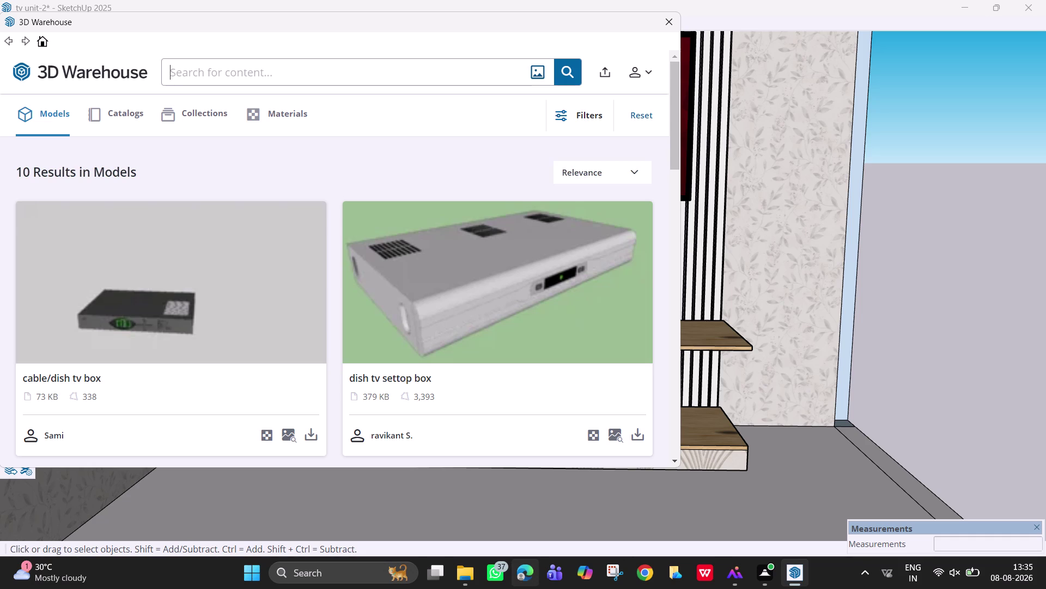
Search the 3D Warehouse for 'sound bar'.
text(bar)
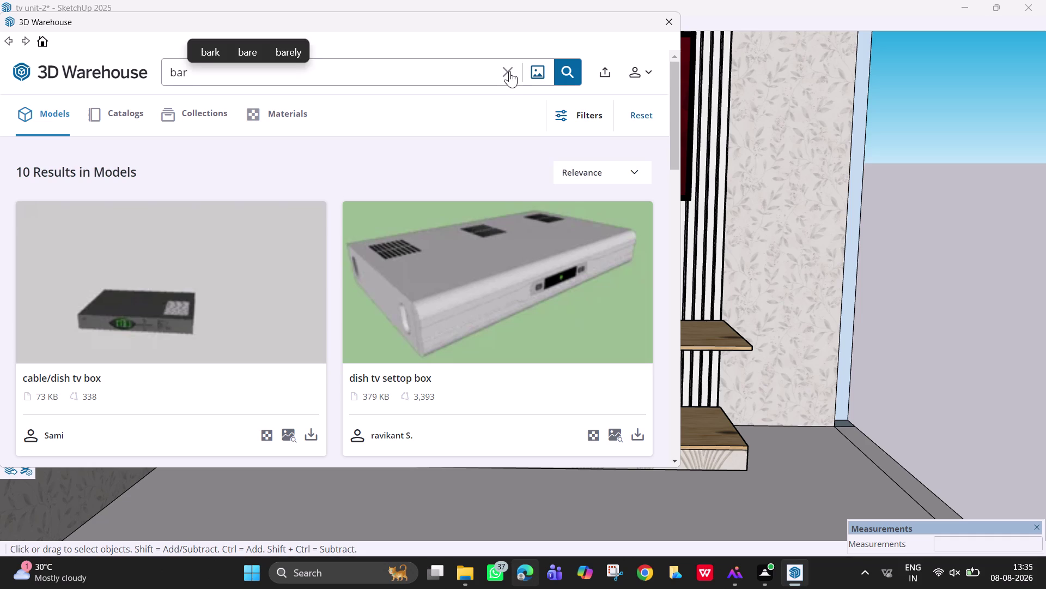
key(BackSpace)
key(BackSpace)
key(BackSpace)
text(s)
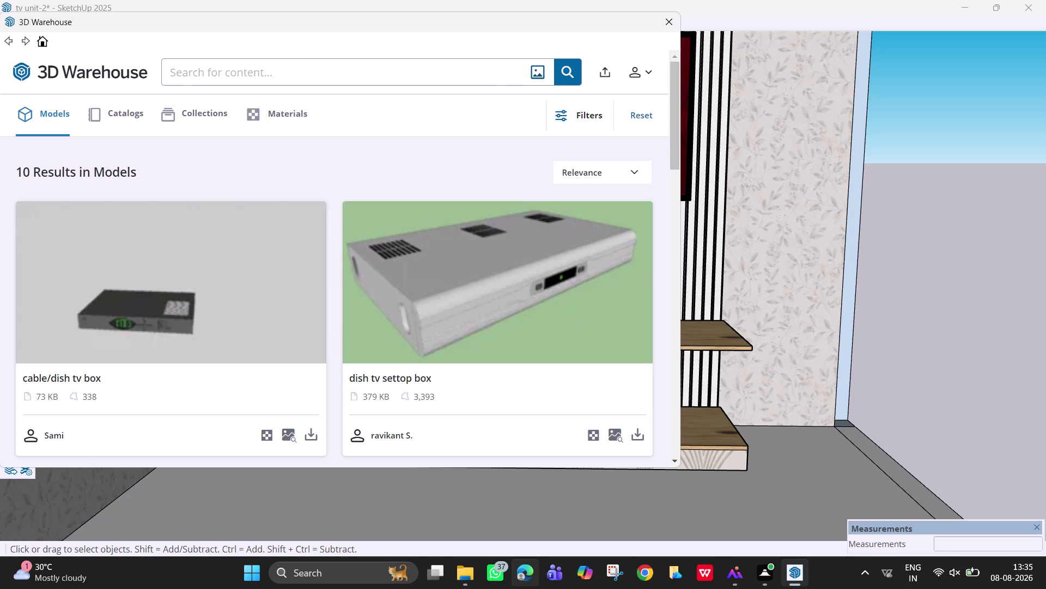
text(ound bar)
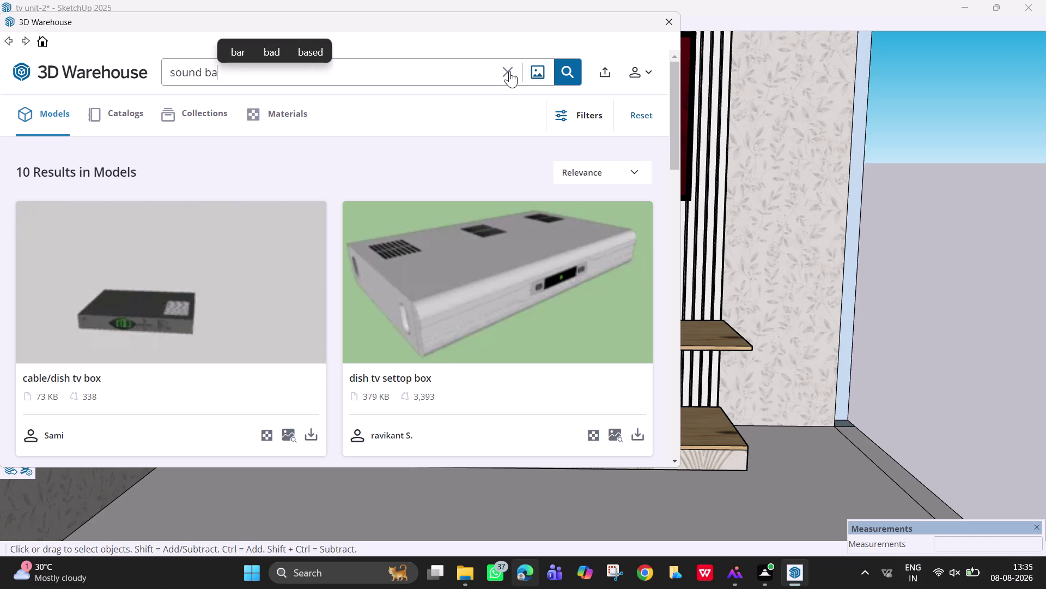
key(Return)
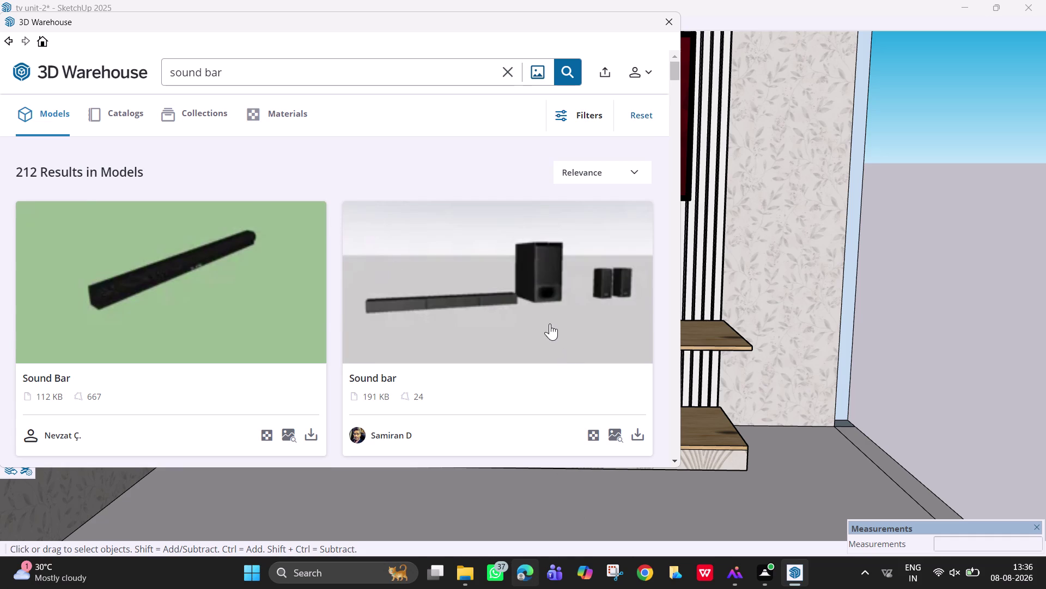
Browse the results and download a sound bar model that includes a subwoofer.
scroll(down, 3)
scroll(down, 3)
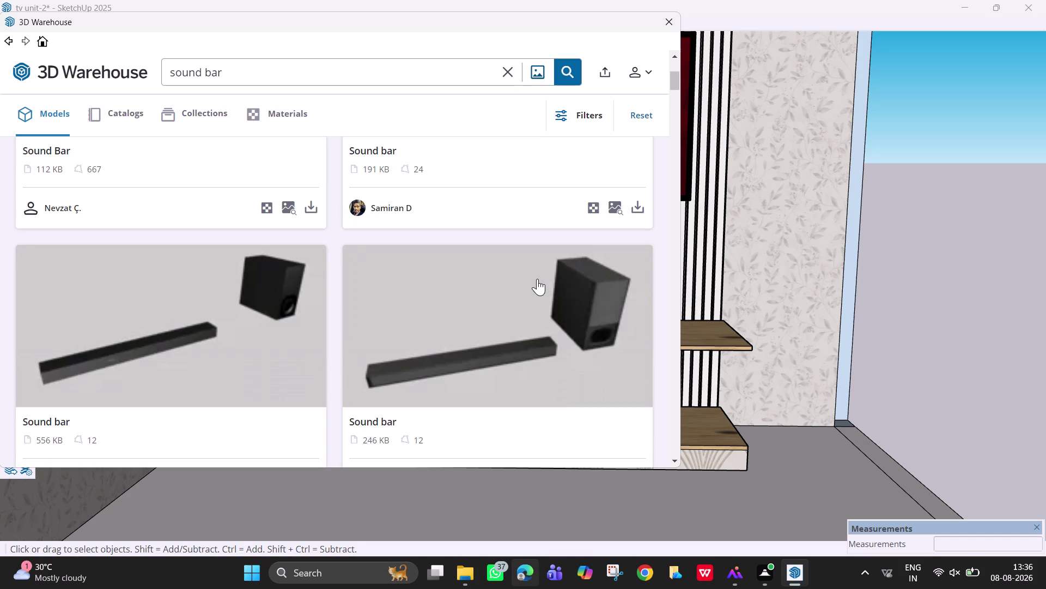
scroll(down, 3)
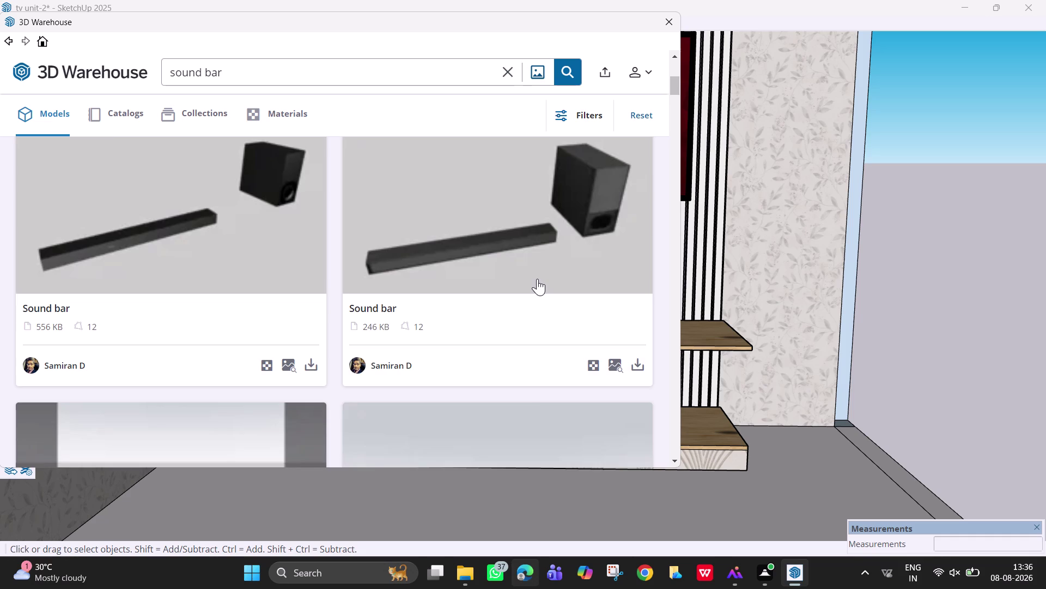
scroll(down, 3)
scroll(down, 3)
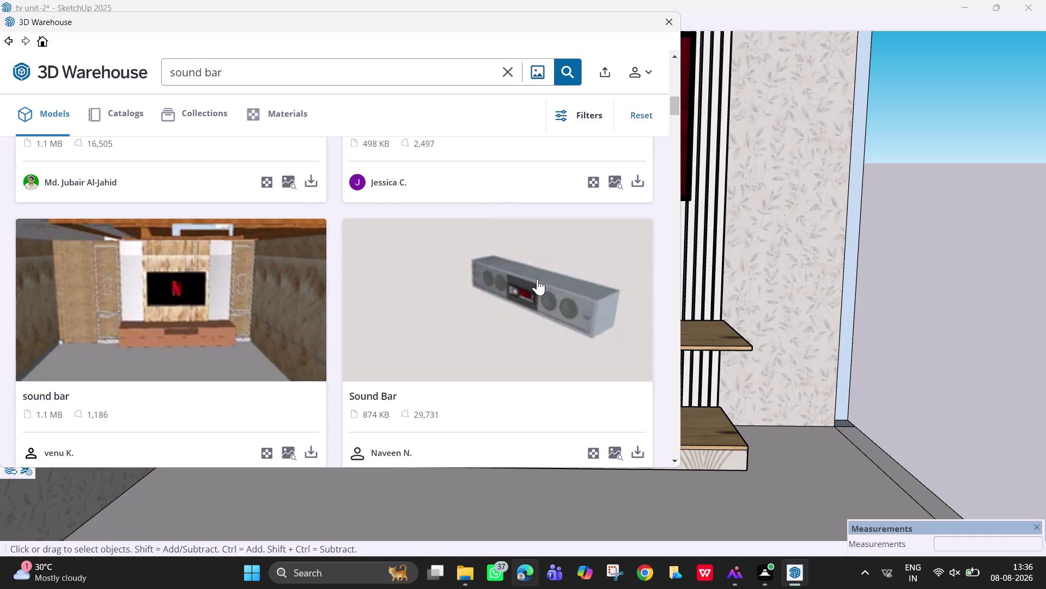
scroll(down, 3)
scroll(down, 3)
scroll(down, 3)
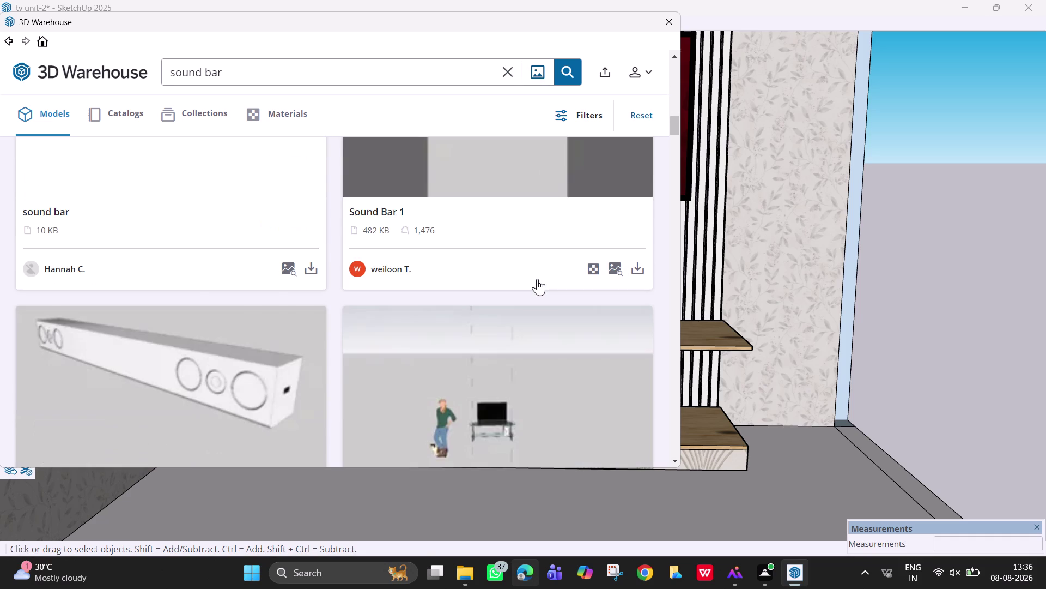
scroll(down, 3)
scroll(down, 3)
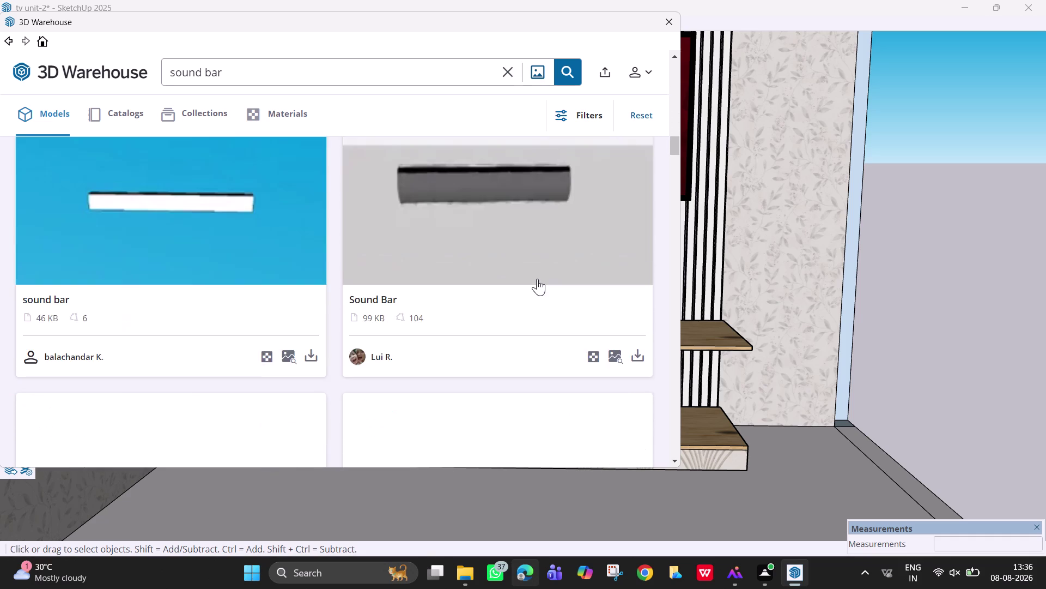
scroll(up, 3)
scroll(up, 3)
scroll(up, 3)
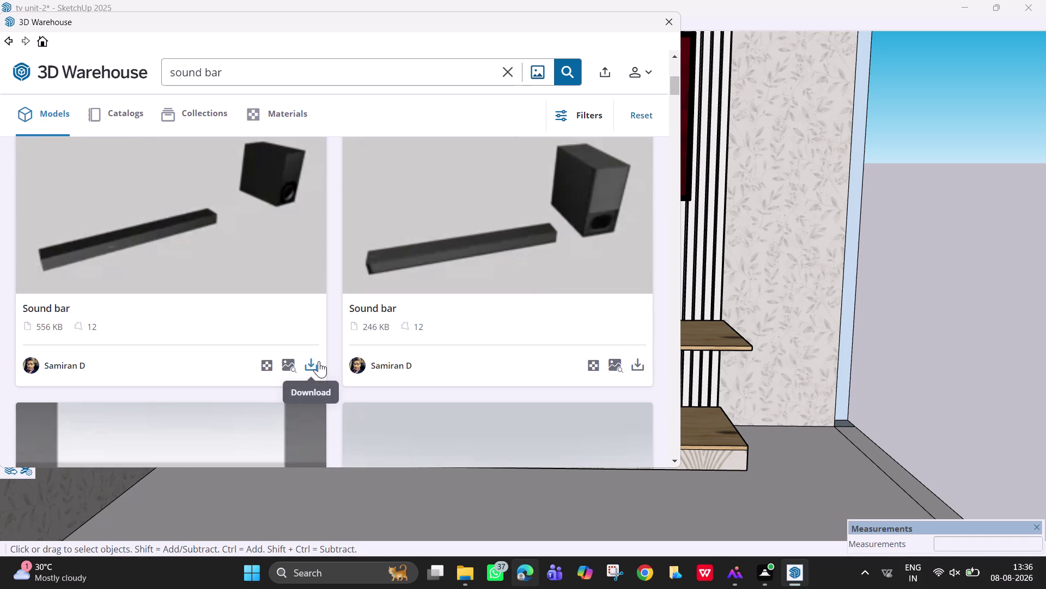
click(640, 361)
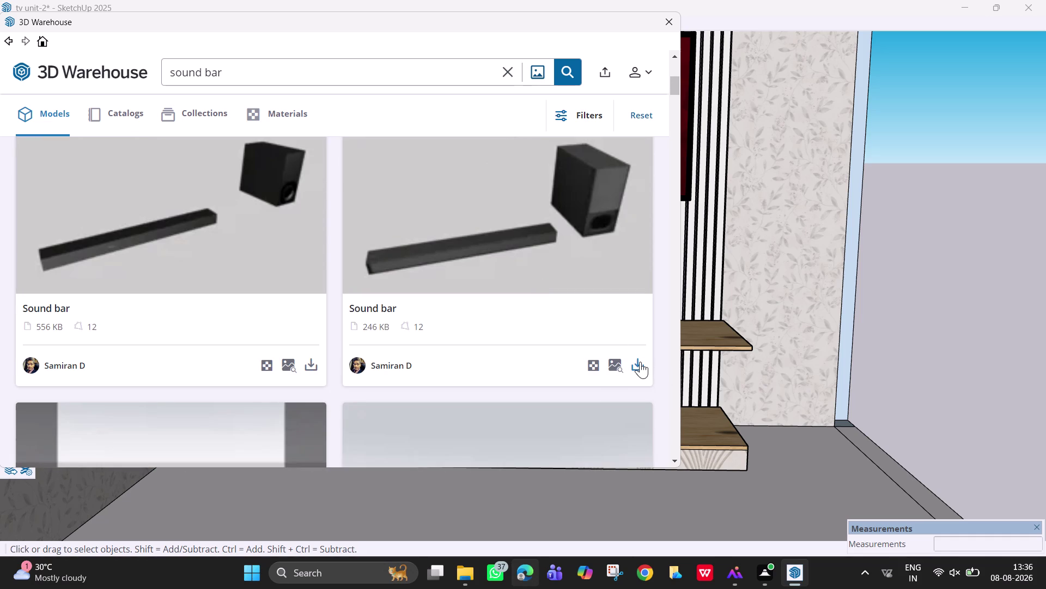
click(306, 259)
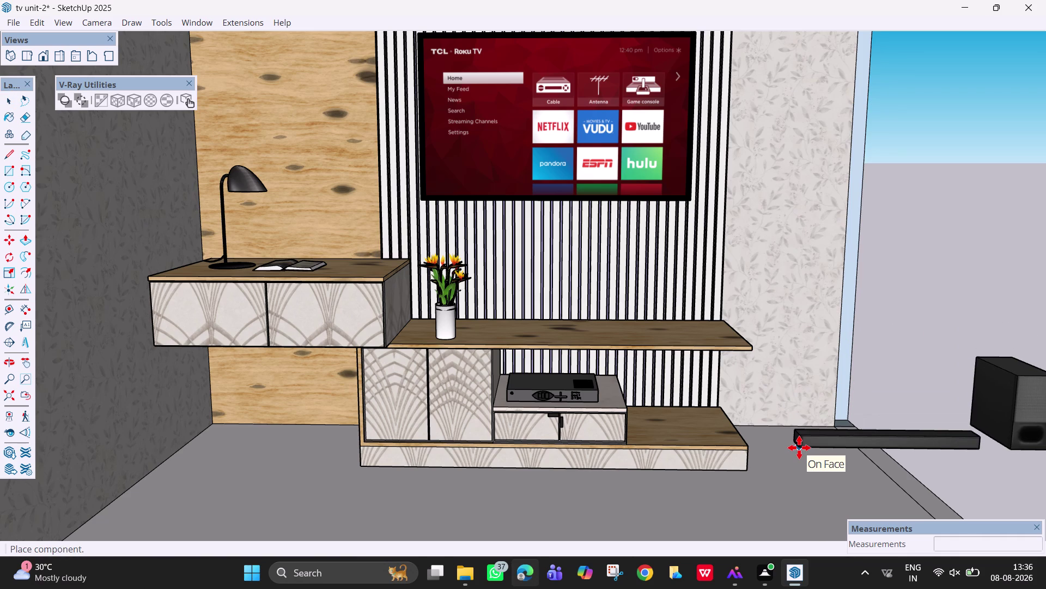
Drop the sound bar and subwoofer component on the floor beside the TV unit.
click(799, 447)
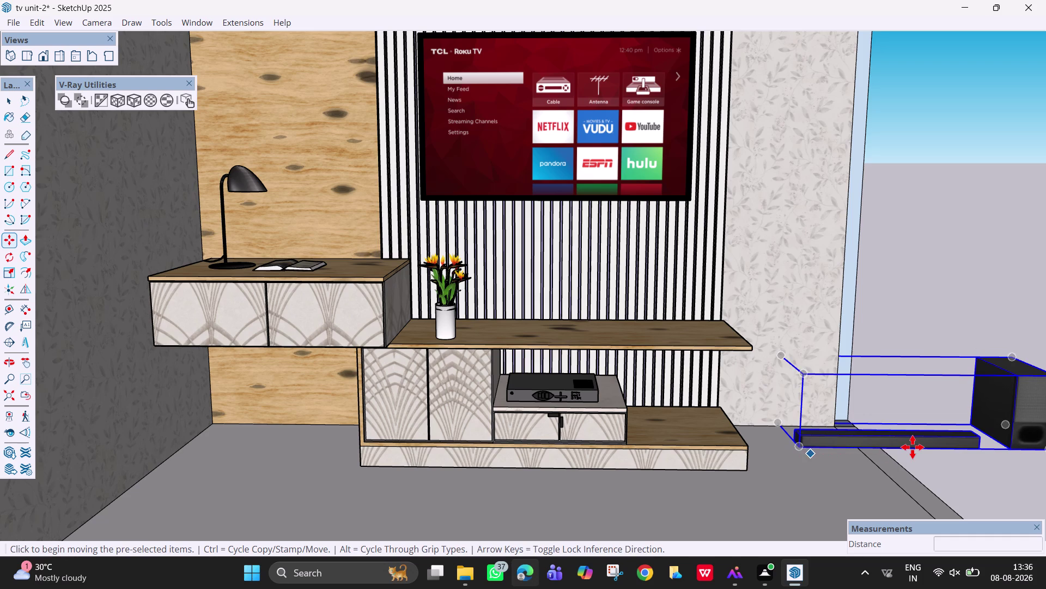
key(space)
click(960, 486)
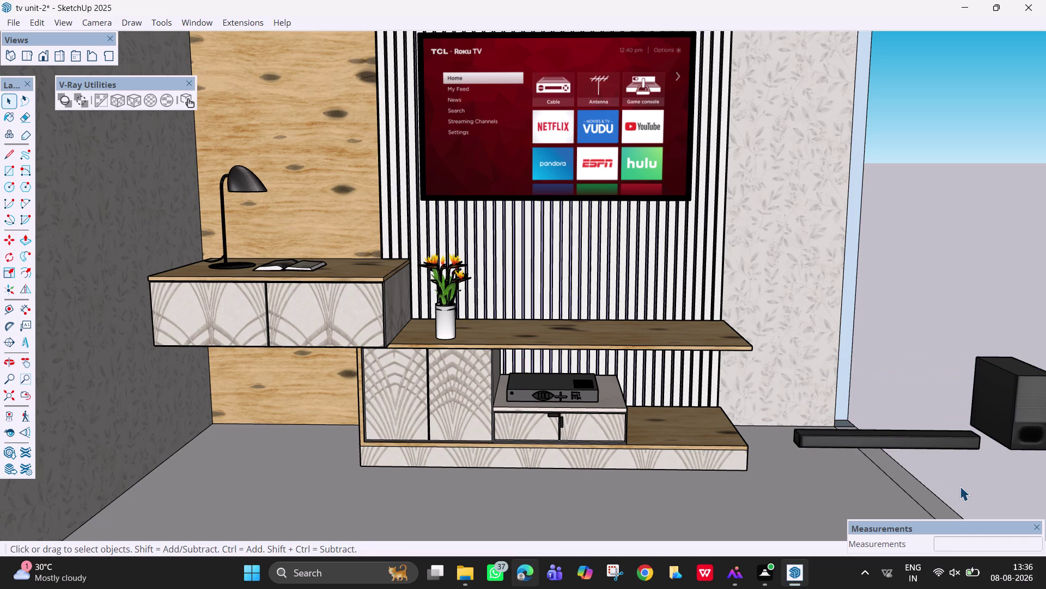
scroll(down, 3)
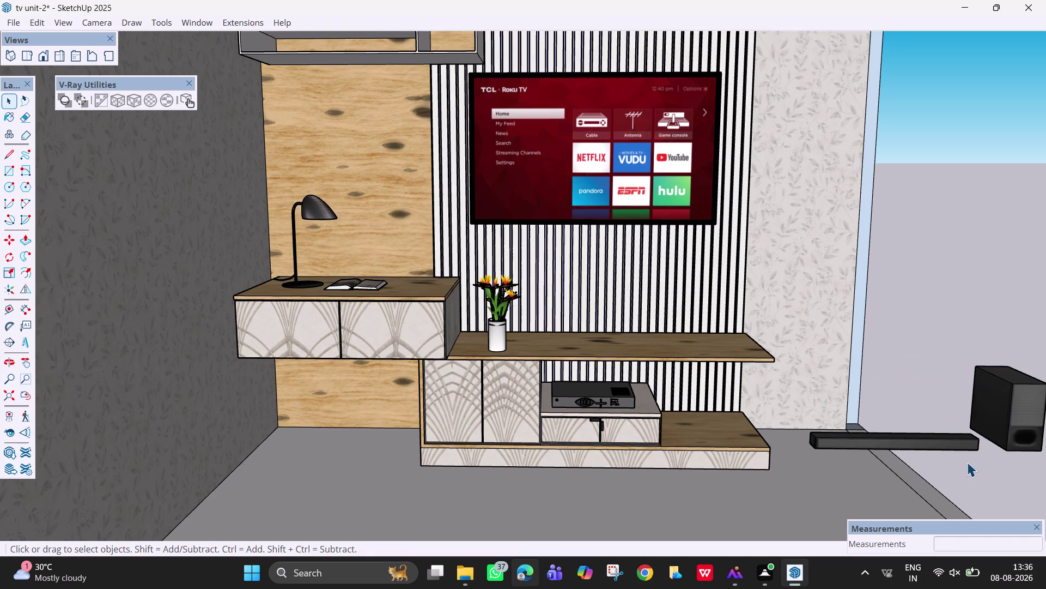
Pan toward the set and select the sound bar and subwoofer group.
key(h)
drag(968, 462, 925, 461)
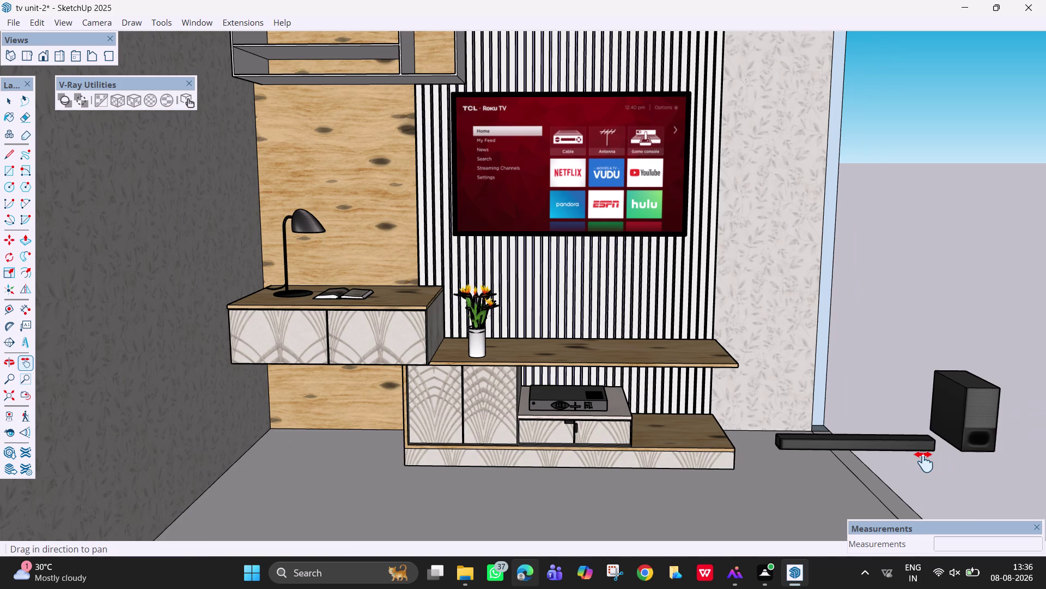
key(space)
click(968, 448)
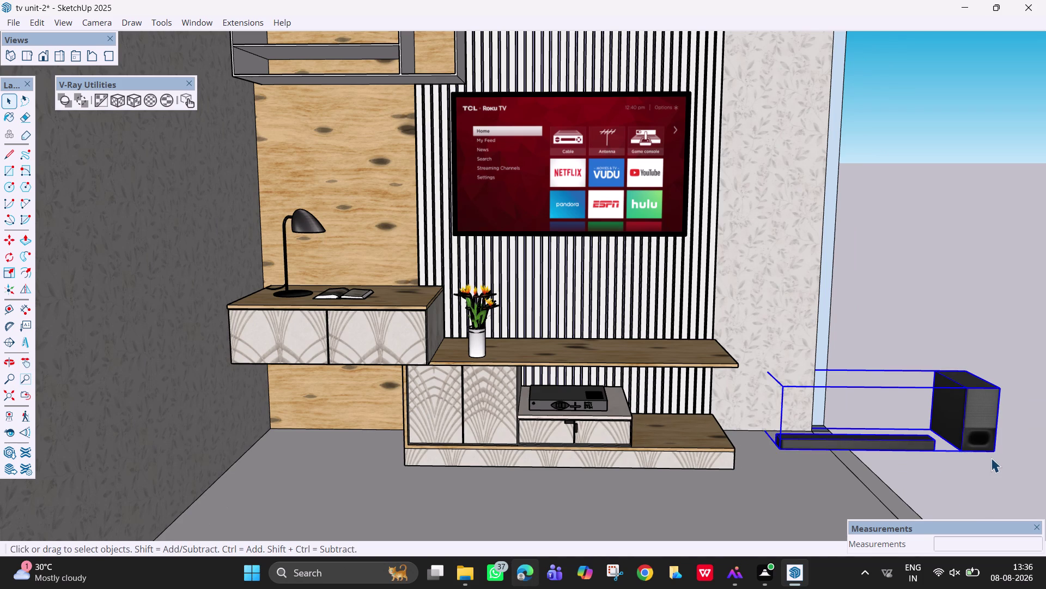
key(m)
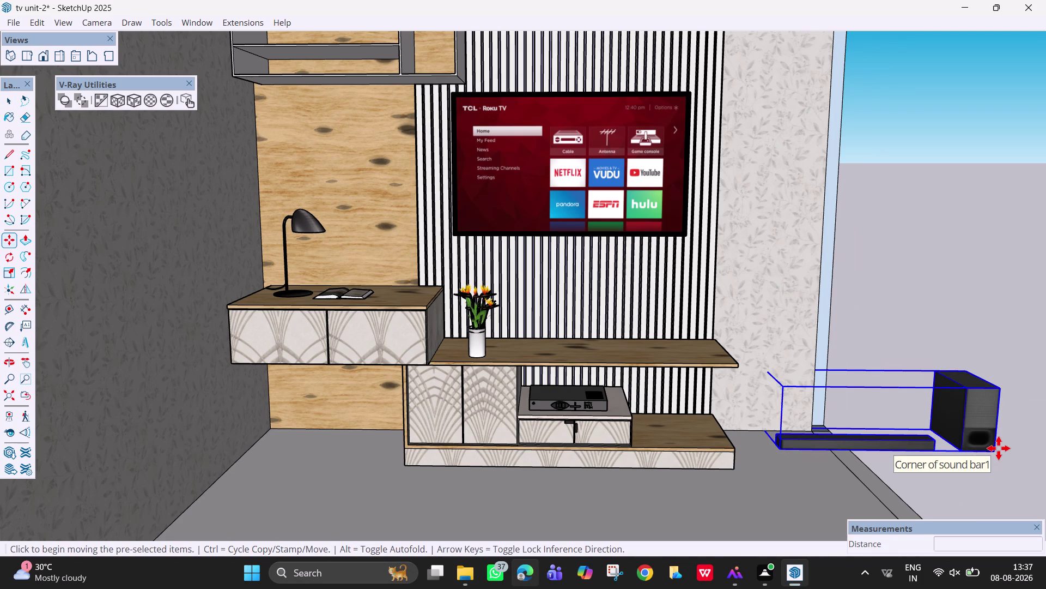
click(994, 449)
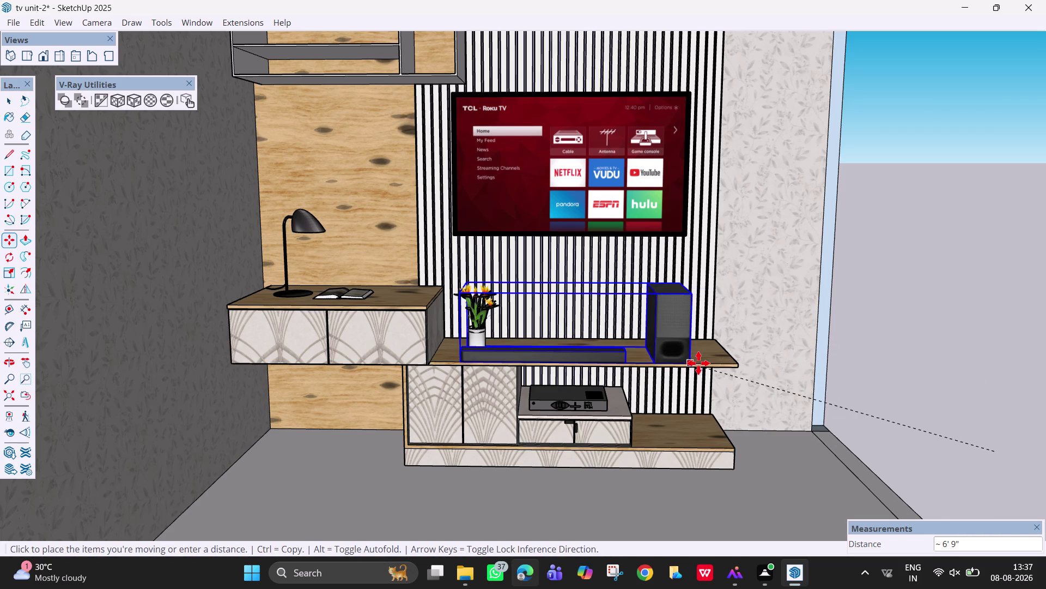
Set the sound bar group down on the upper shelf next to the vase.
scroll(up, 3)
middle_drag(707, 359, 641, 366)
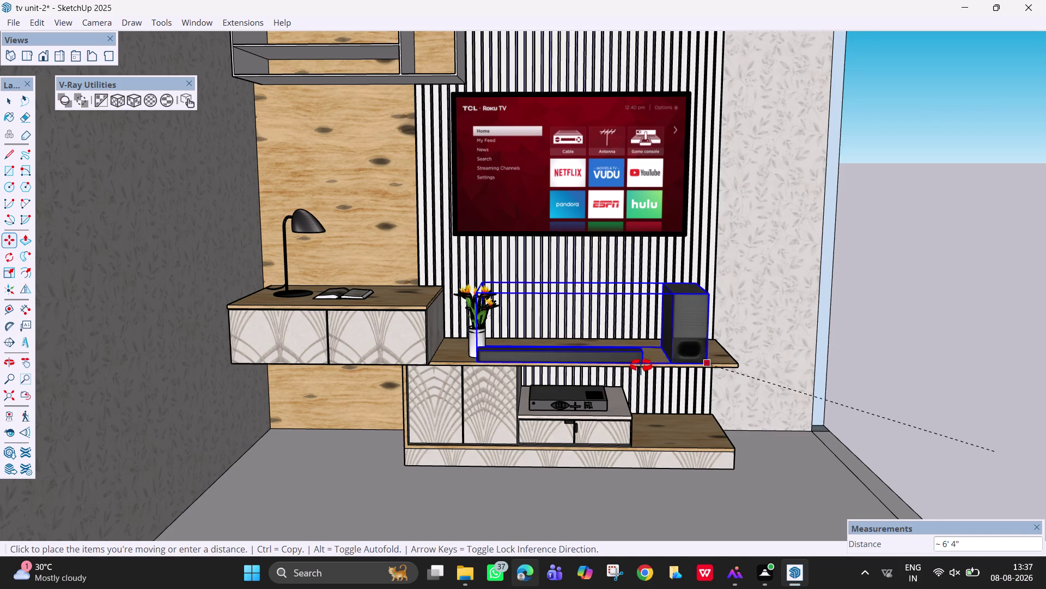
middle_drag(640, 367, 636, 368)
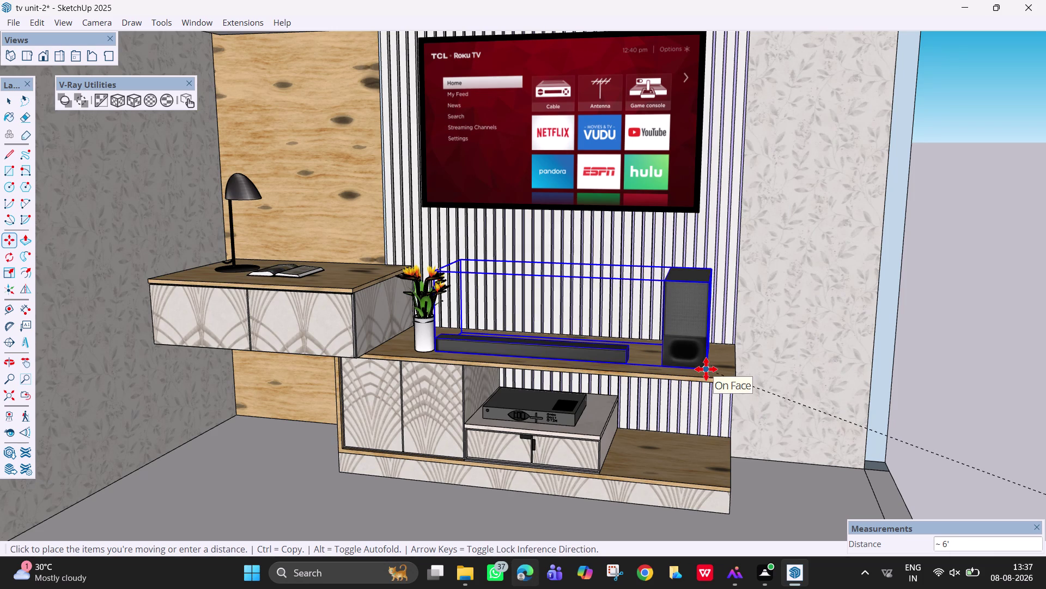
click(706, 369)
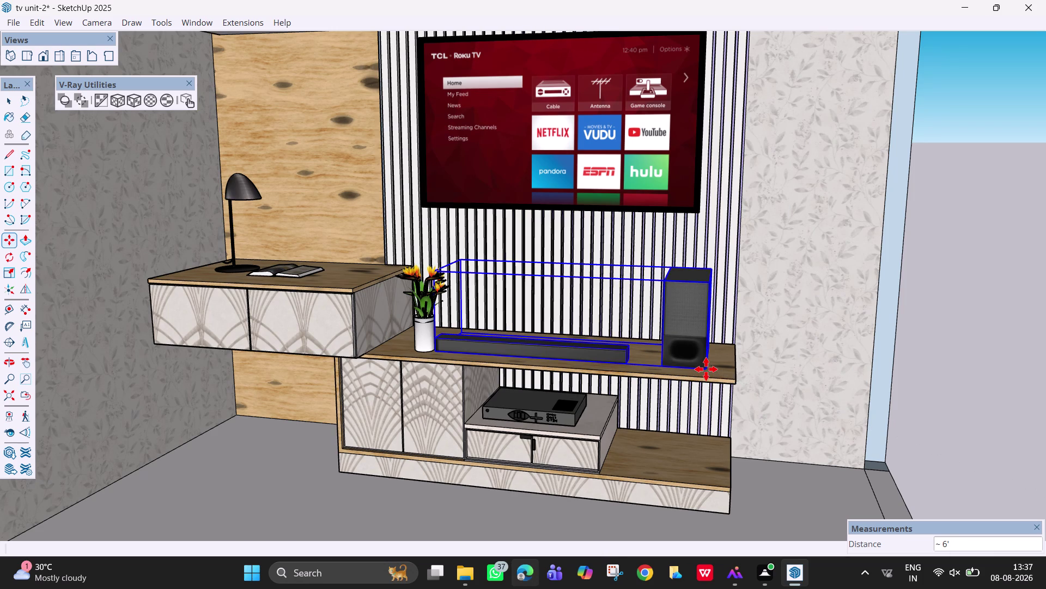
key(Escape)
key(space)
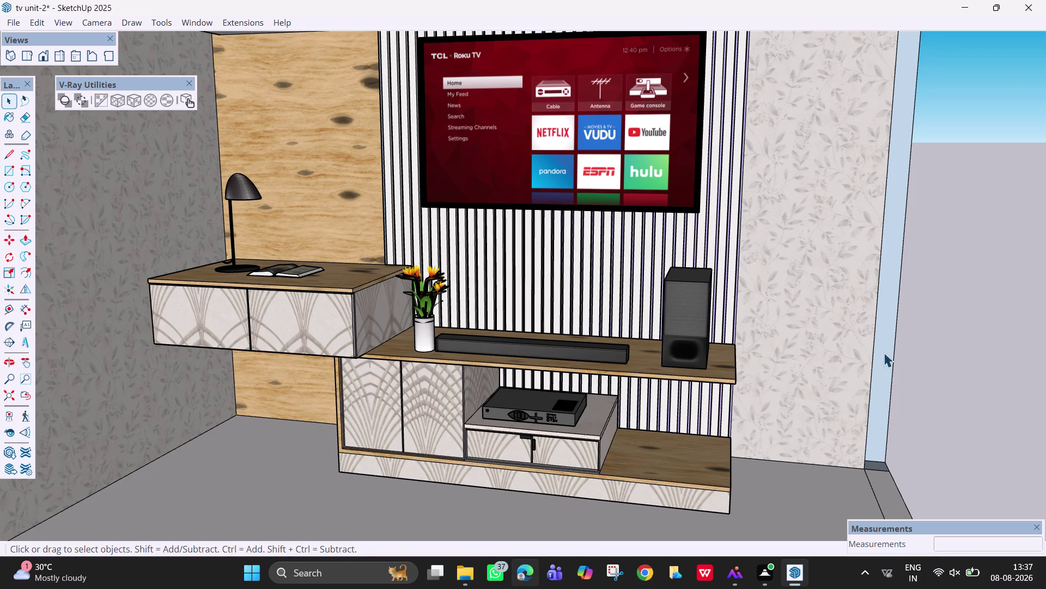
Orbit to a side view of the shelf and reselect the group.
scroll(up, 3)
middle_drag(733, 339, 731, 339)
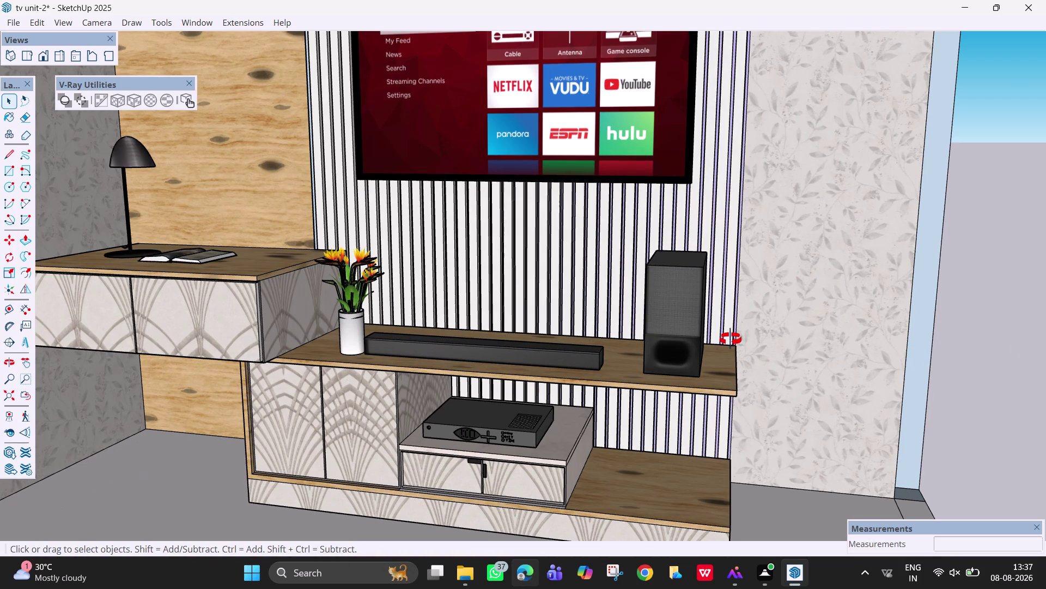
middle_drag(730, 339, 643, 344)
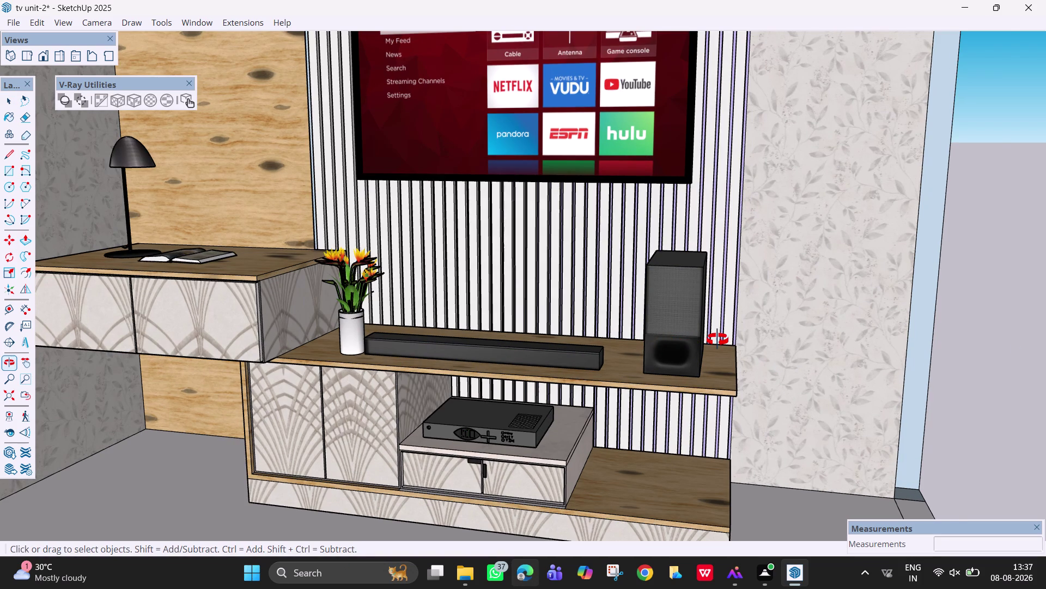
click(651, 344)
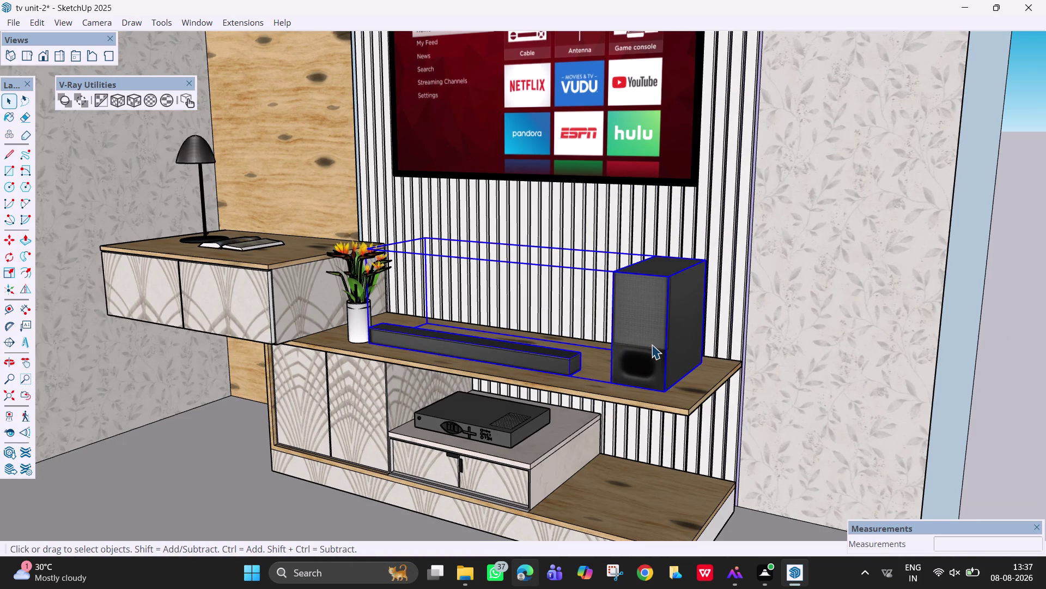
key(s)
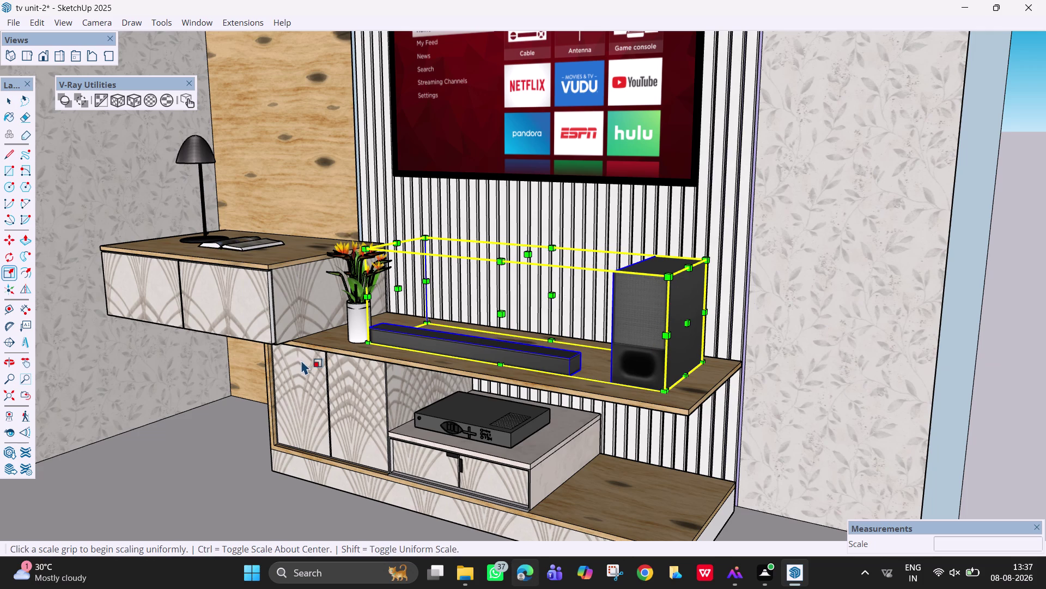
Uniformly scale the sound bar and subwoofer group to 0.70 from a corner grip.
click(368, 342)
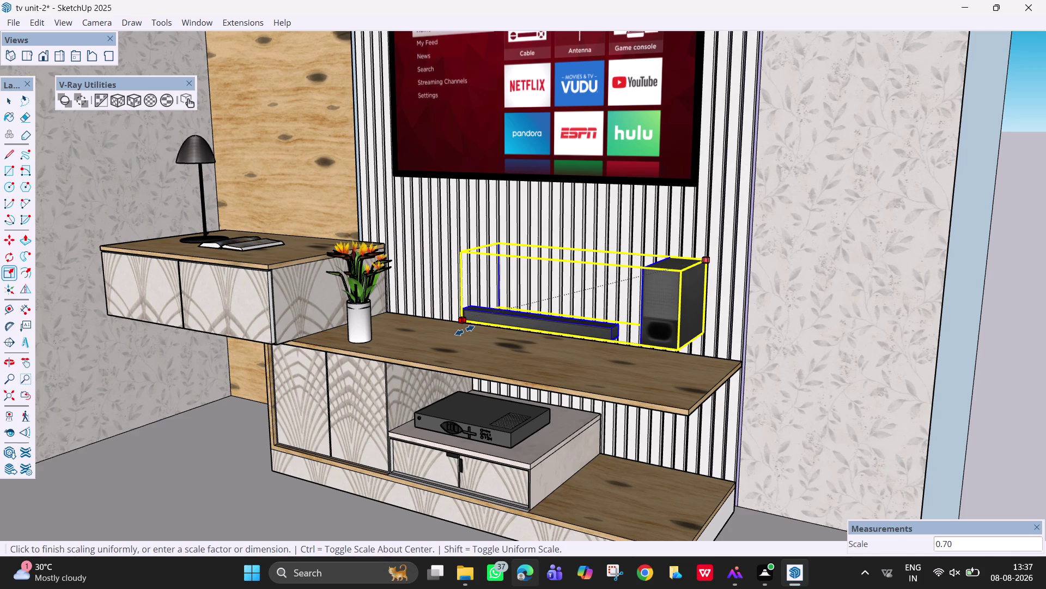
click(465, 330)
key(space)
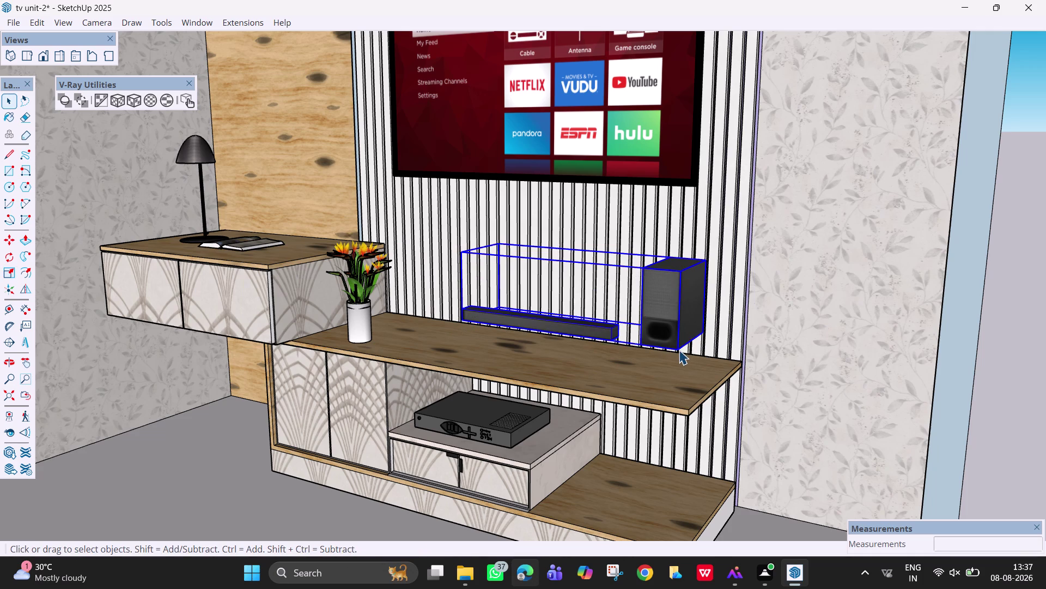
Move the scaled set farther forward on the upper shelf.
key(m)
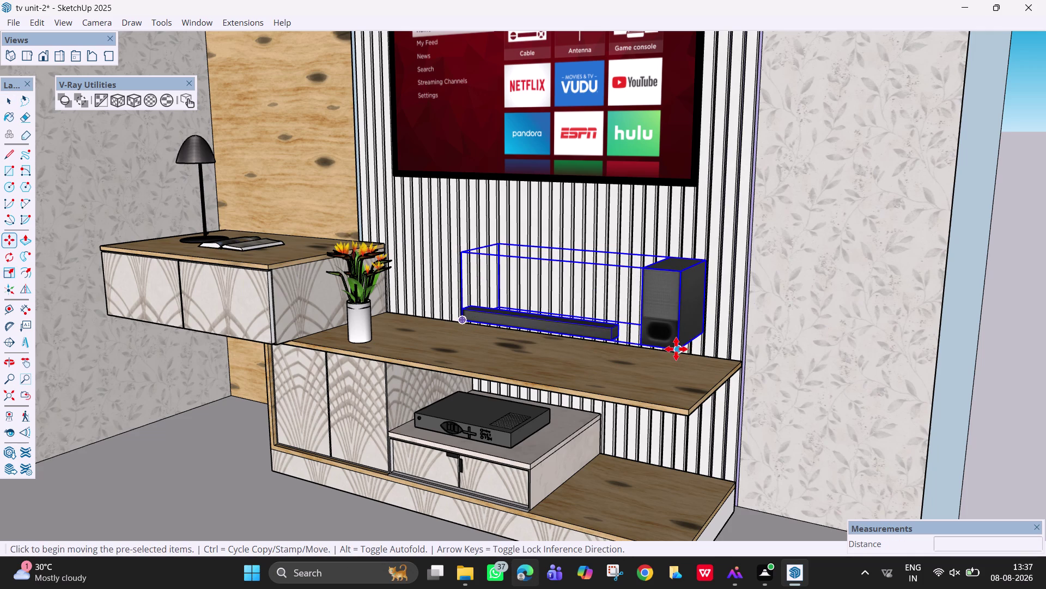
click(677, 350)
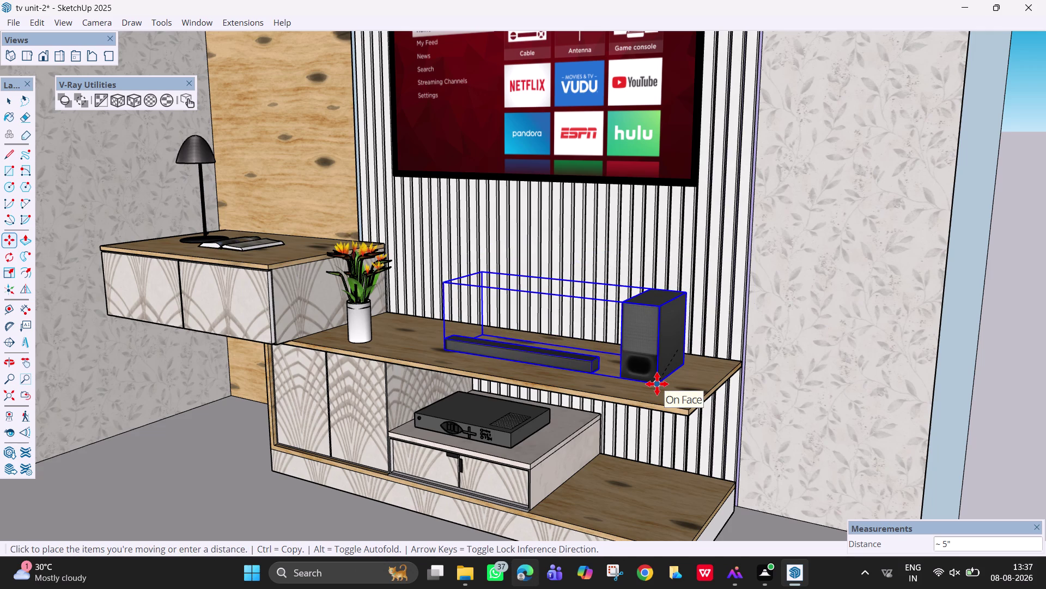
click(658, 384)
scroll(up, 3)
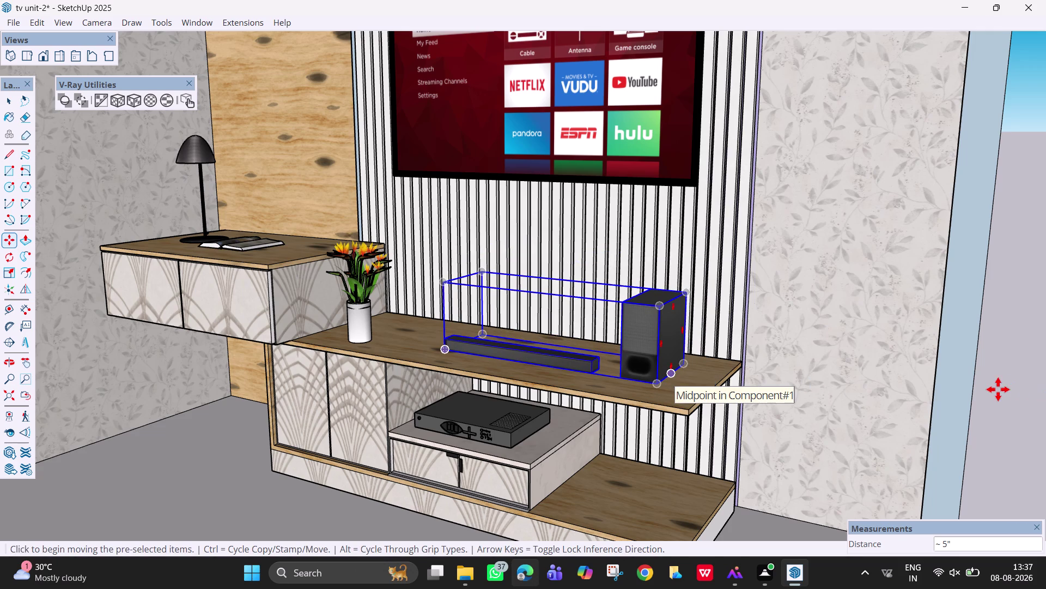
key(Escape)
key(space)
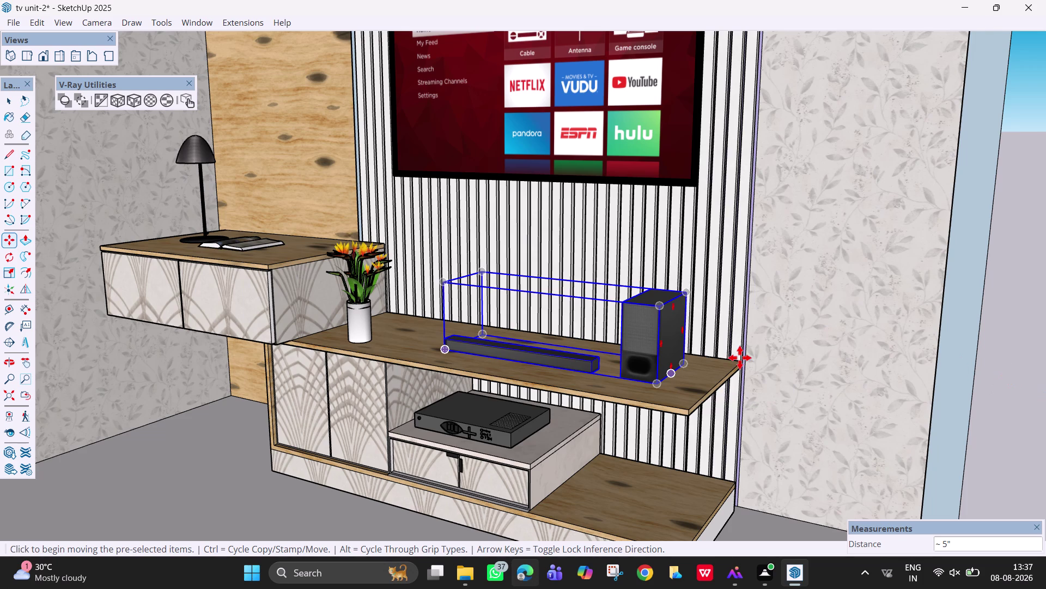
Orbit for a close-up view of the set on the shelf.
scroll(up, 3)
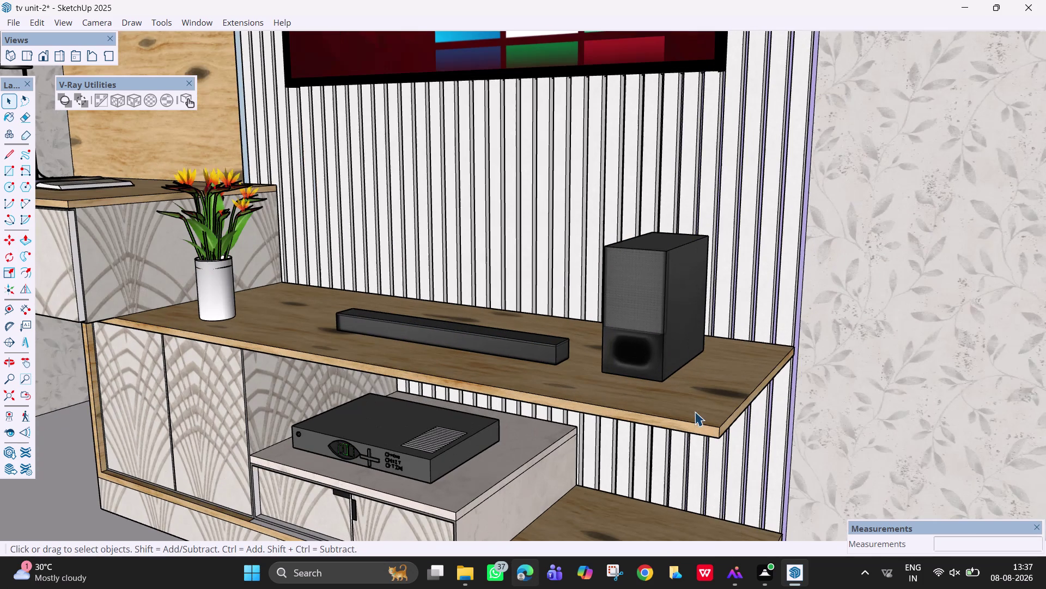
middle_drag(693, 410, 614, 384)
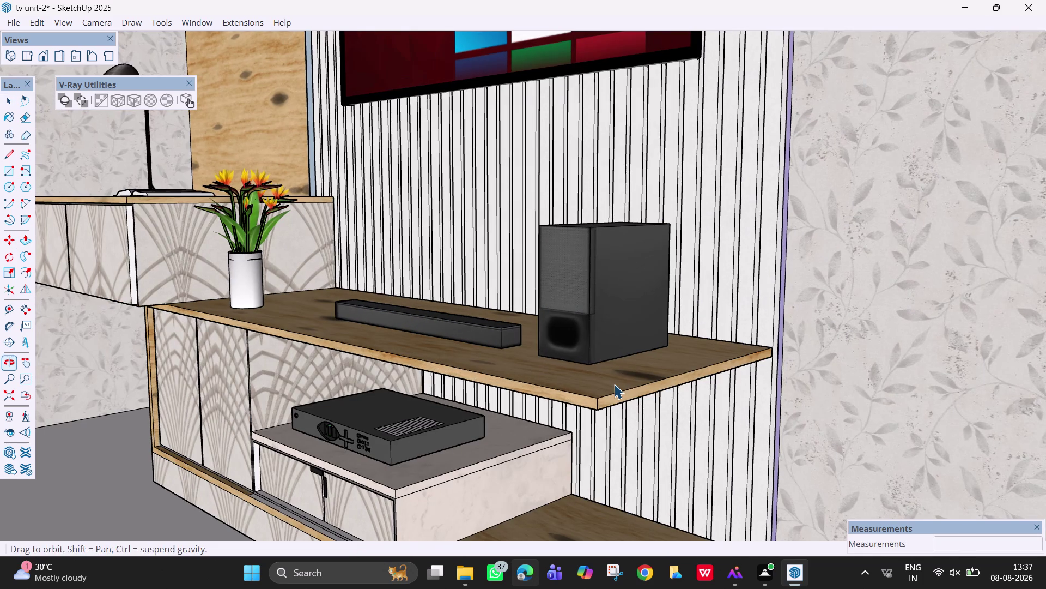
key(Escape)
key(Escape)
scroll(down, 3)
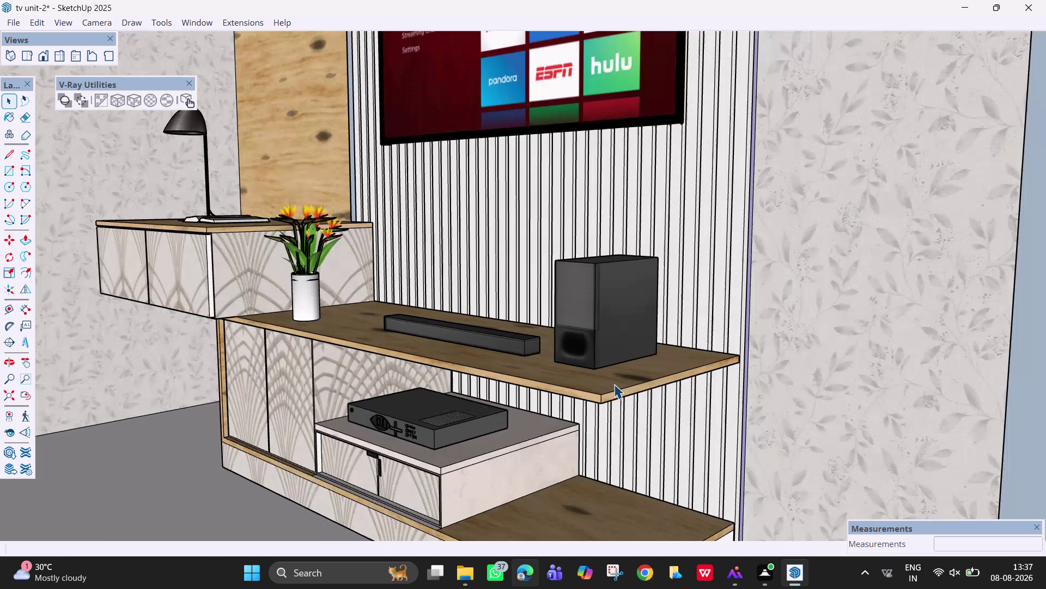